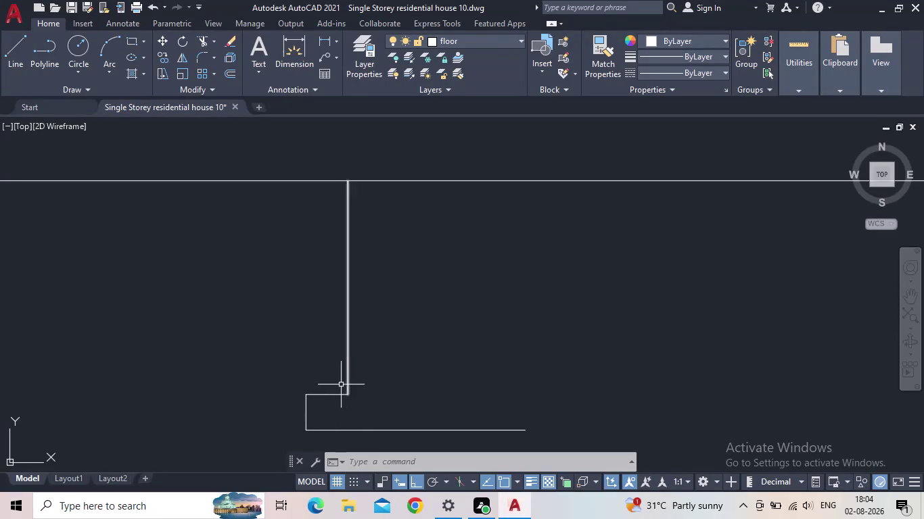
Begin a 0.9 offset of the wall line, then cancel it.
scroll(up, 3)
scroll(down, 3)
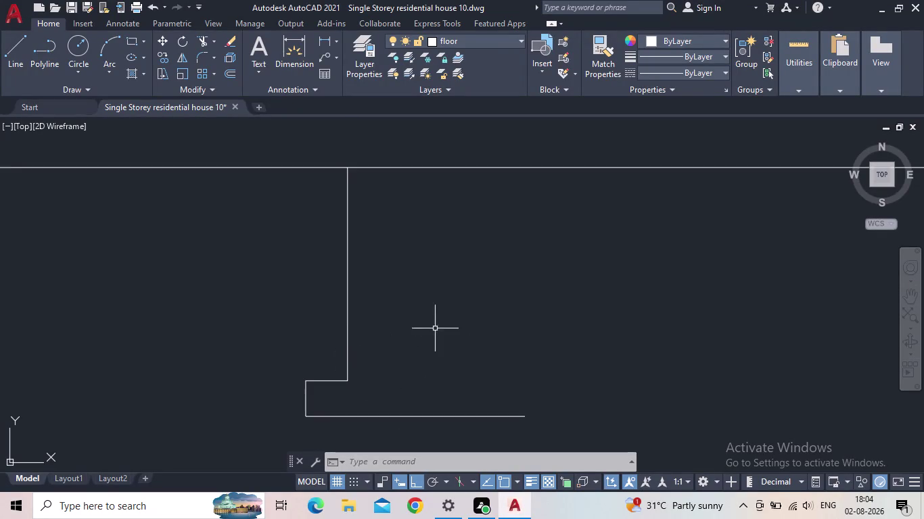
middle_drag(435, 329, 391, 359)
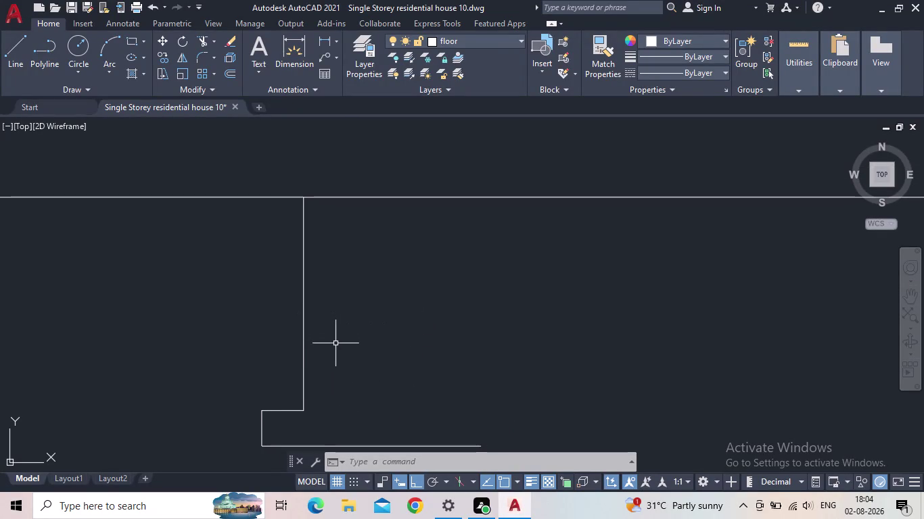
key(o)
key(Return)
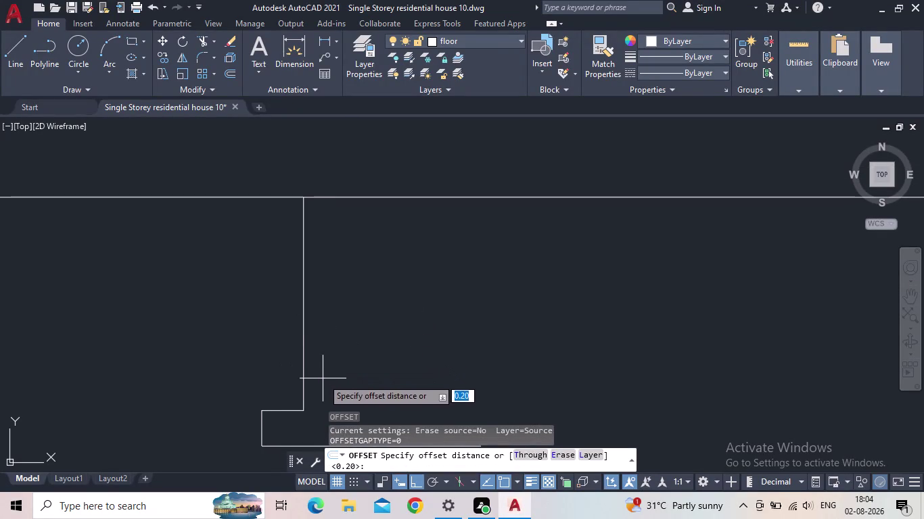
text(0.9)
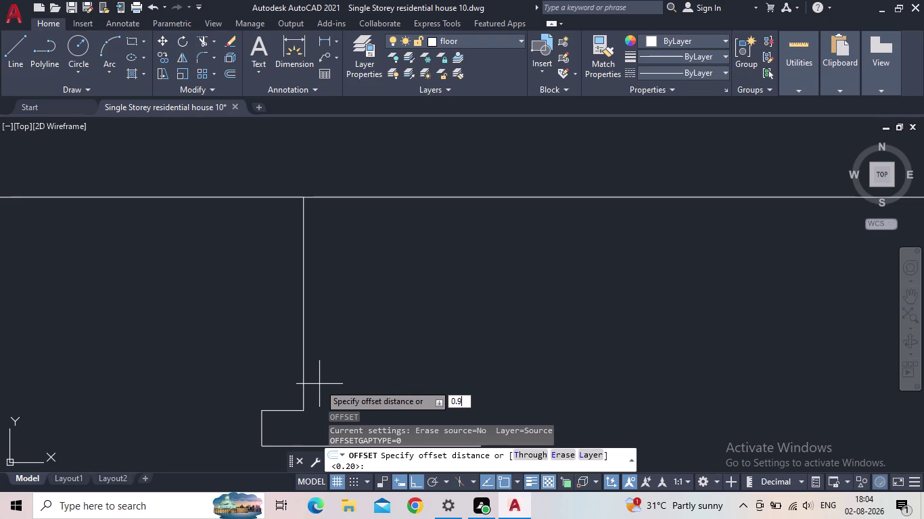
key(Return)
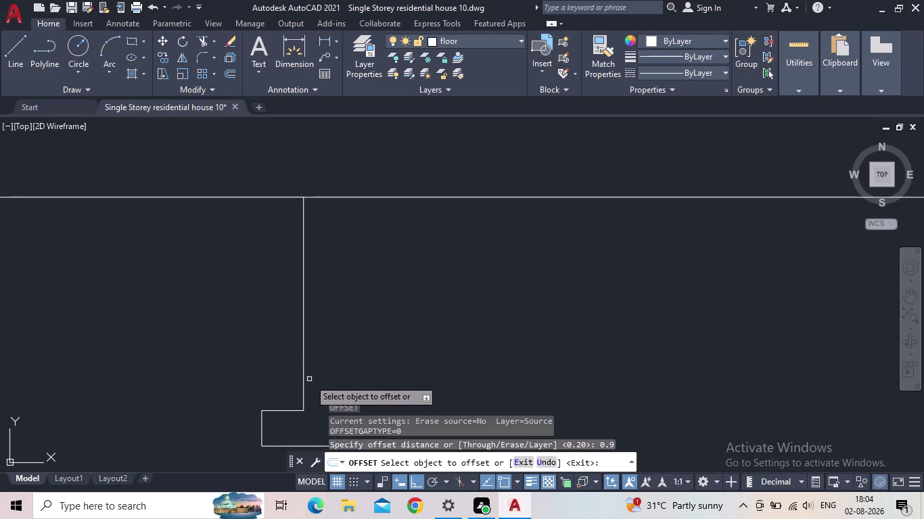
drag(304, 379, 311, 379)
scroll(down, 3)
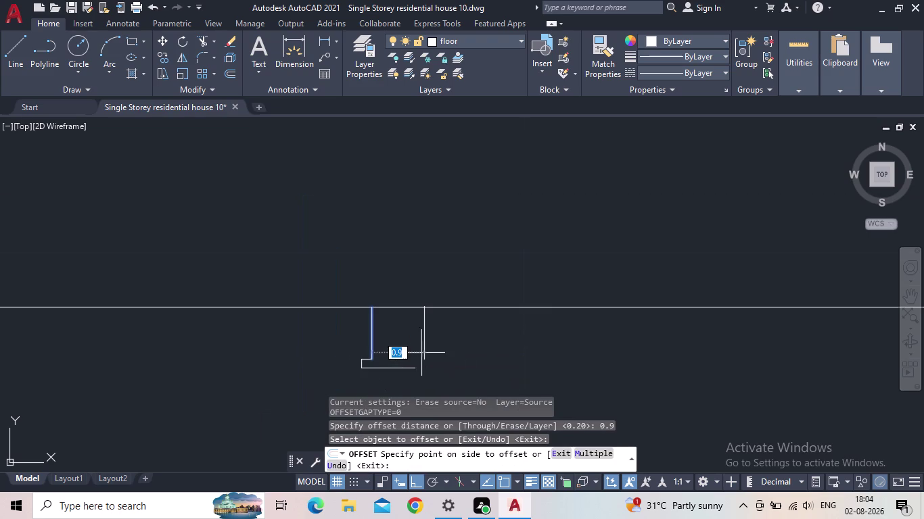
scroll(up, 3)
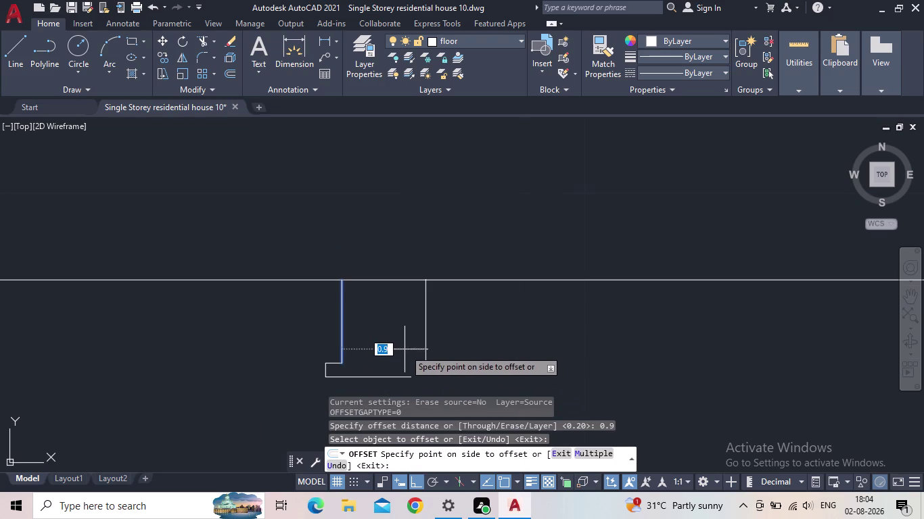
key(Escape)
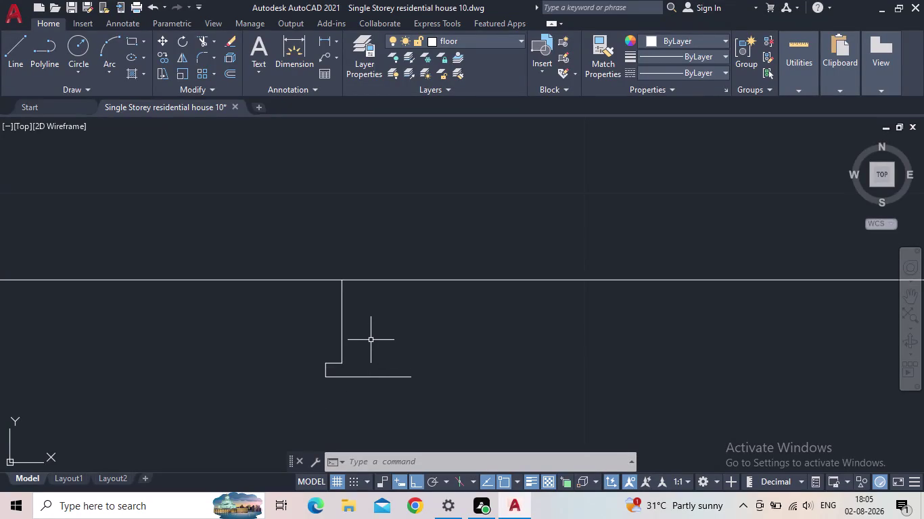
Offset the wall line 0.15 to the right to give the wall thickness.
key(o)
key(Return)
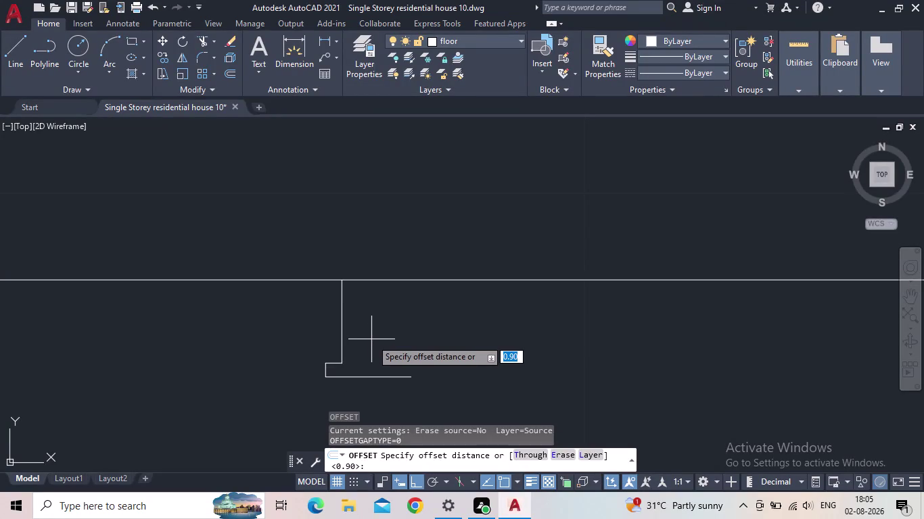
text(0.15)
key(Return)
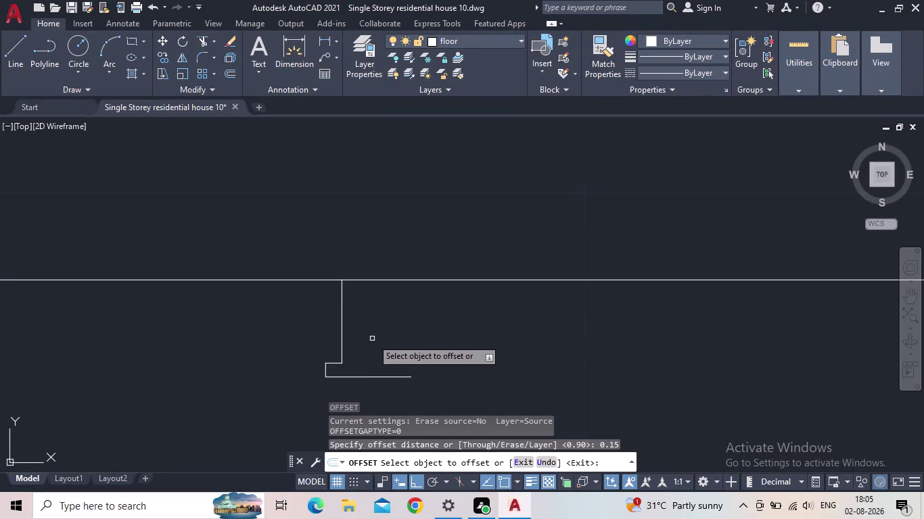
click(343, 335)
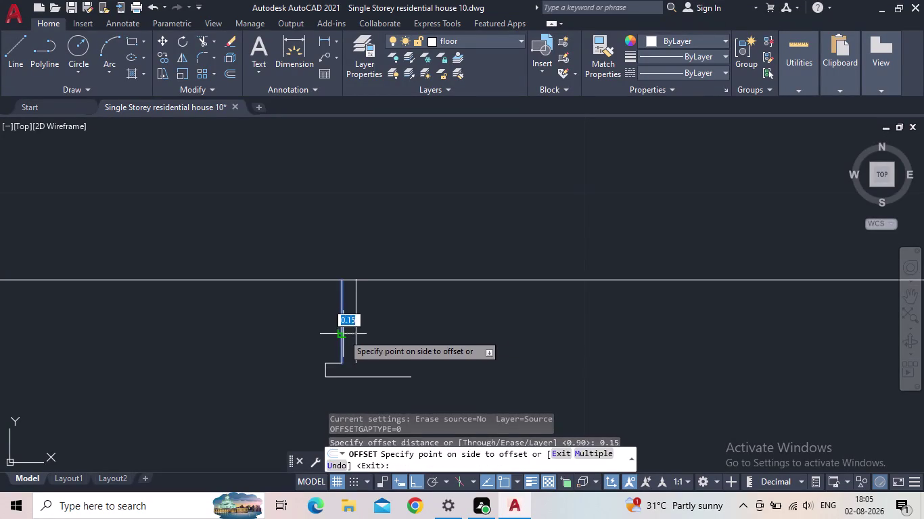
click(382, 327)
key(Escape)
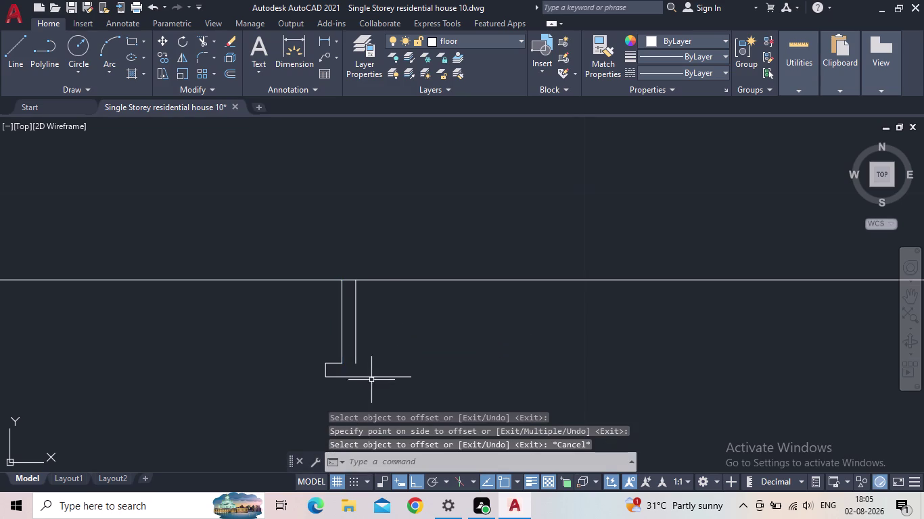
Draw the footing's top edge and right edge down to the base line.
scroll(up, 3)
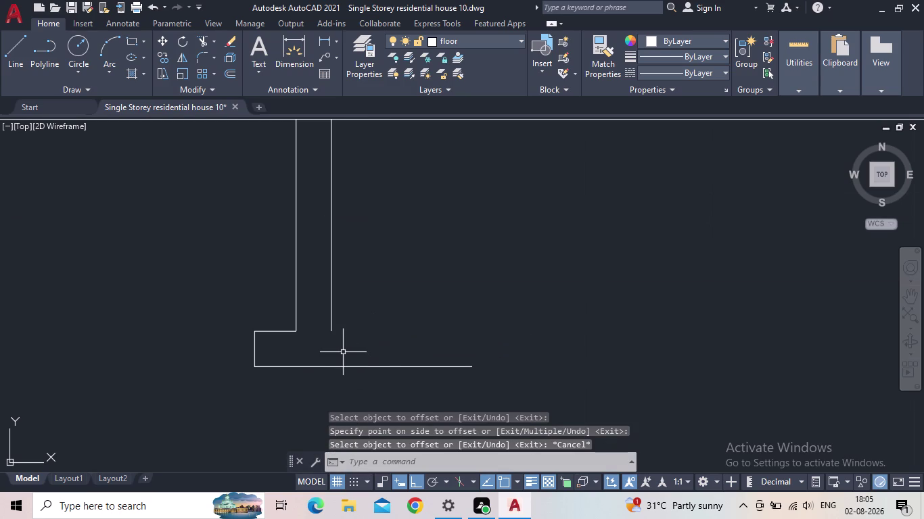
text(L)
key(space)
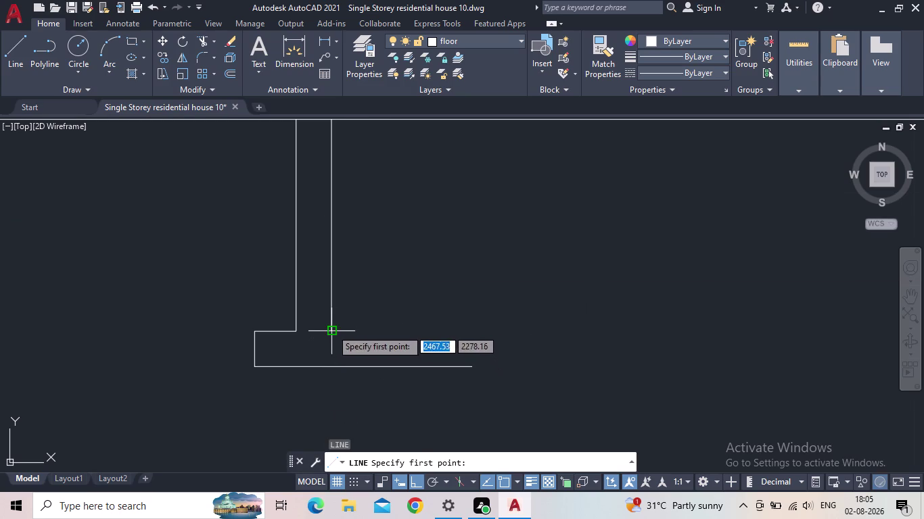
click(332, 329)
click(382, 320)
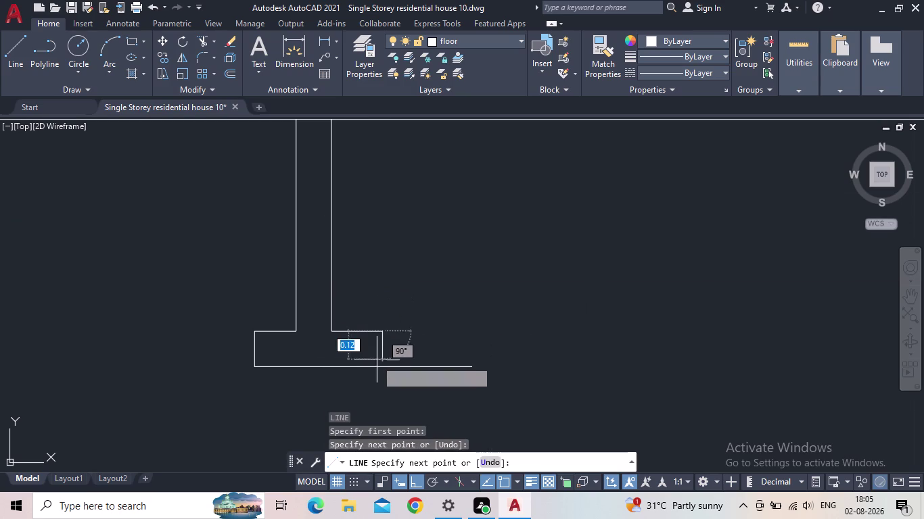
click(383, 364)
key(Escape)
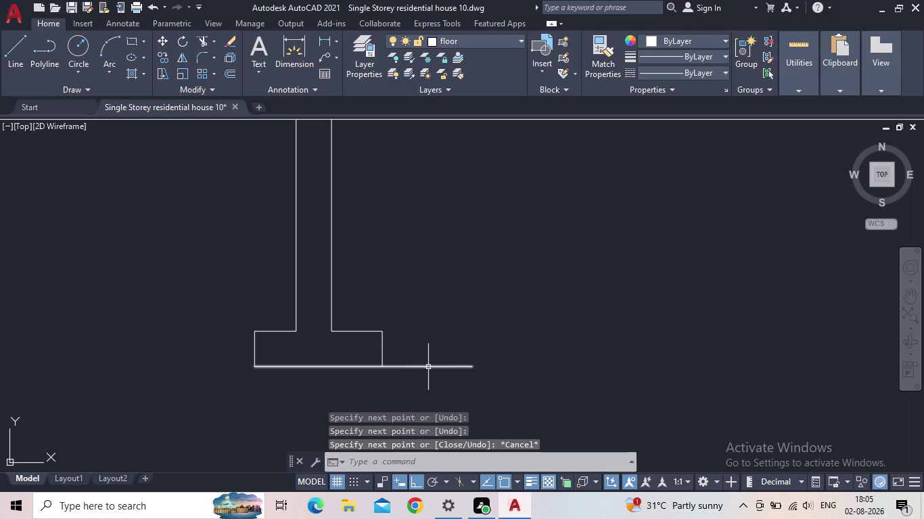
Trim away the base line extending beyond the footing.
key(t)
key(r)
key(space)
drag(425, 375, 418, 356)
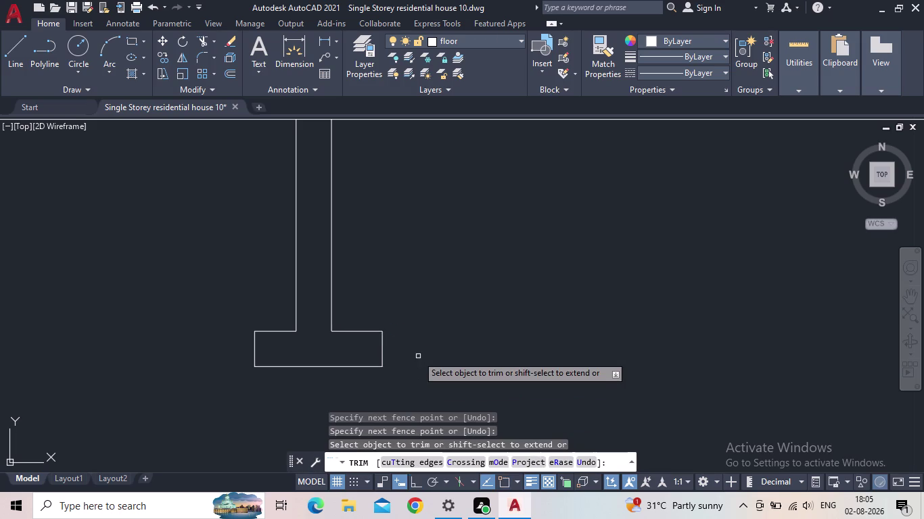
scroll(down, 3)
scroll(down, 3)
middle_drag(429, 359, 469, 362)
scroll(up, 3)
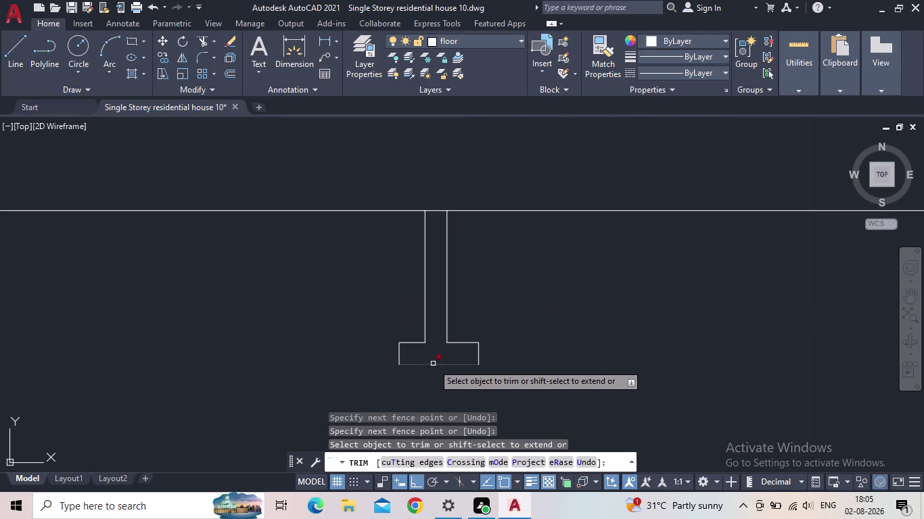
key(Escape)
middle_drag(421, 358, 382, 374)
scroll(up, 3)
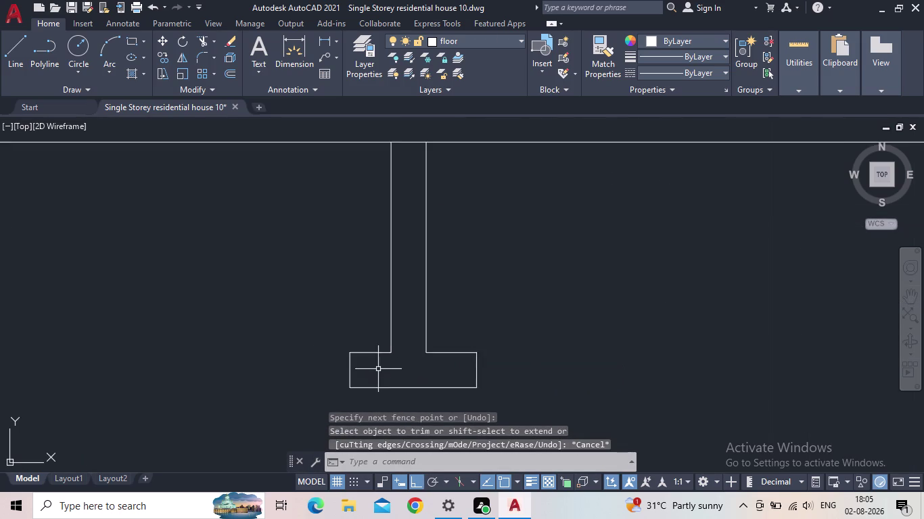
scroll(up, 3)
scroll(down, 3)
middle_drag(403, 351, 389, 383)
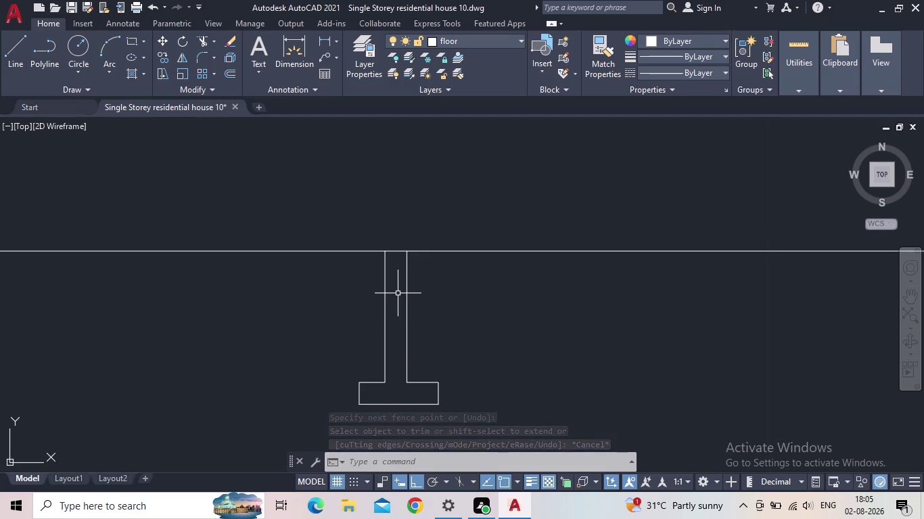
middle_drag(397, 293, 393, 321)
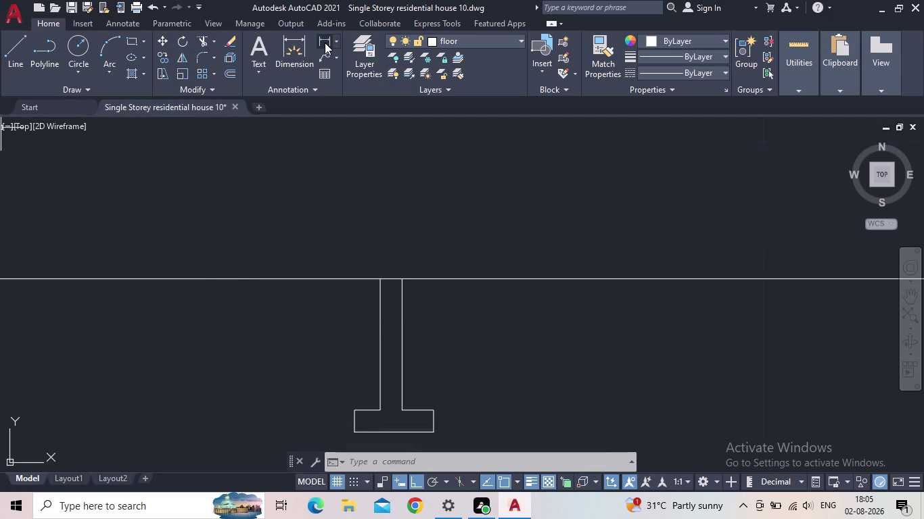
click(324, 43)
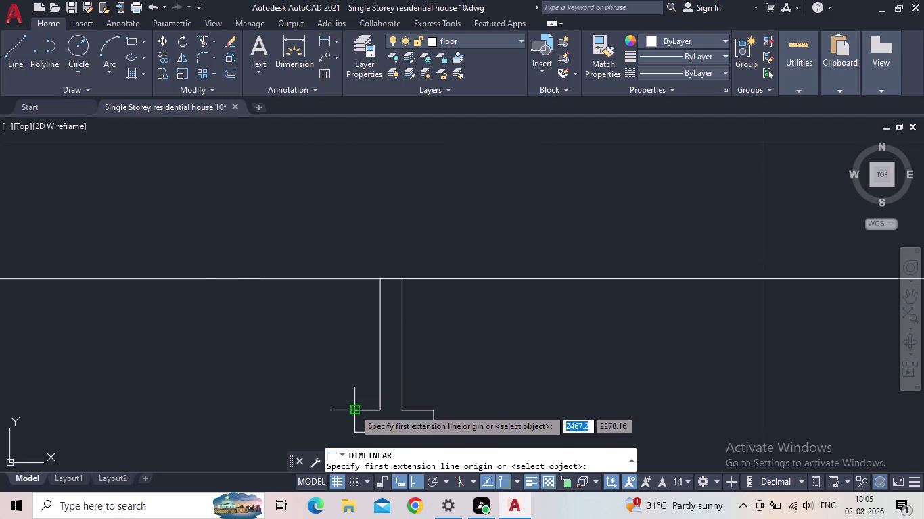
click(355, 432)
click(357, 281)
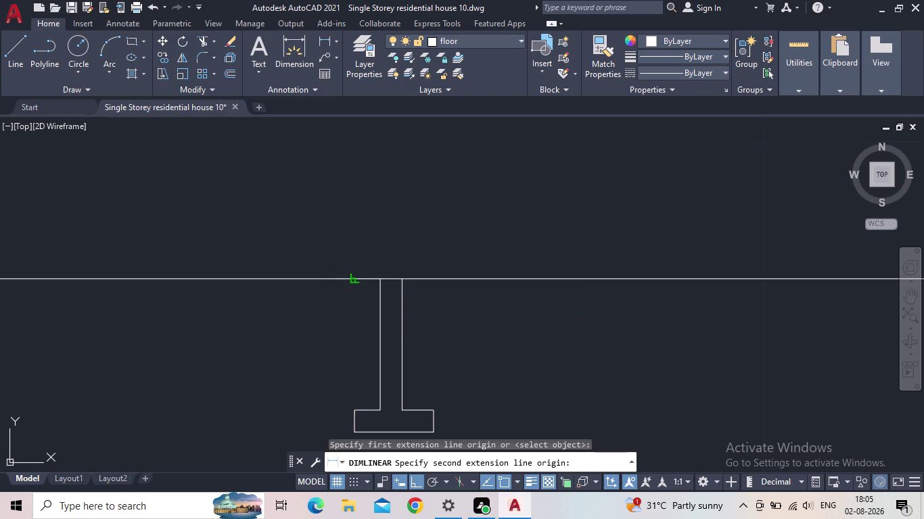
scroll(down, 3)
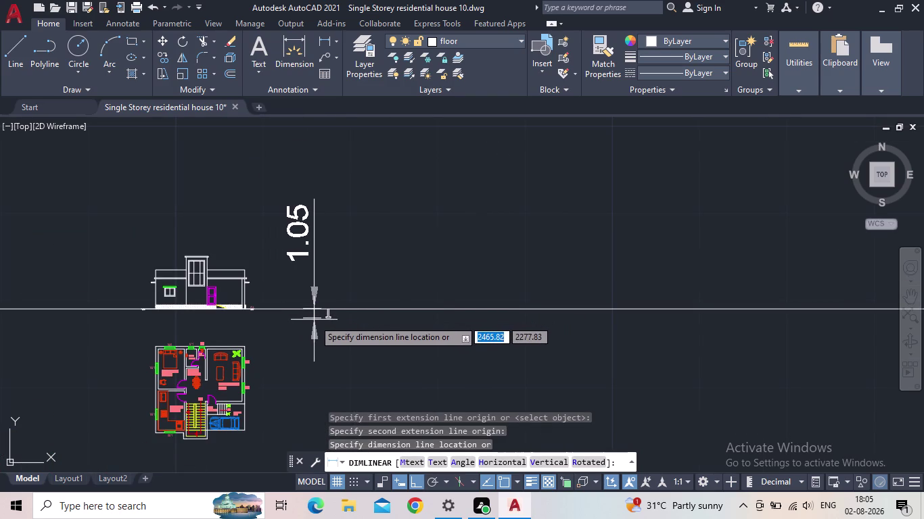
click(305, 321)
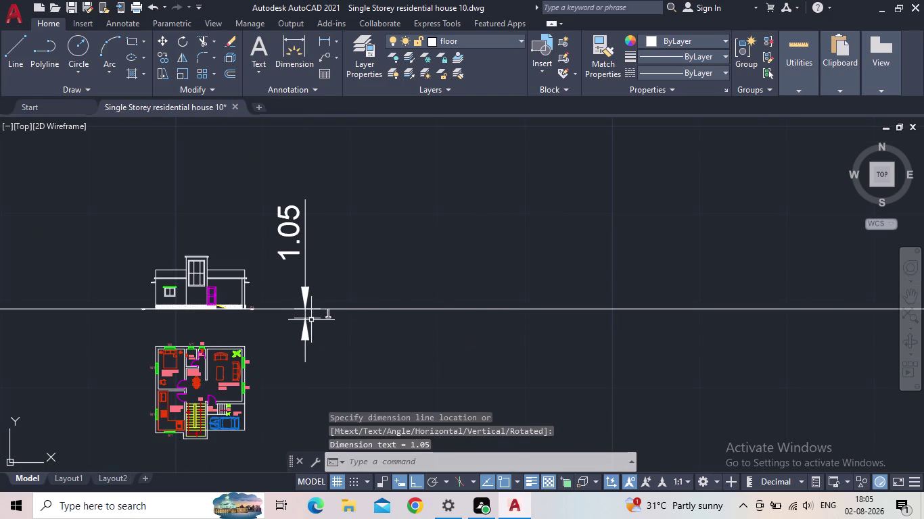
key(Escape)
scroll(up, 3)
scroll(up, 3)
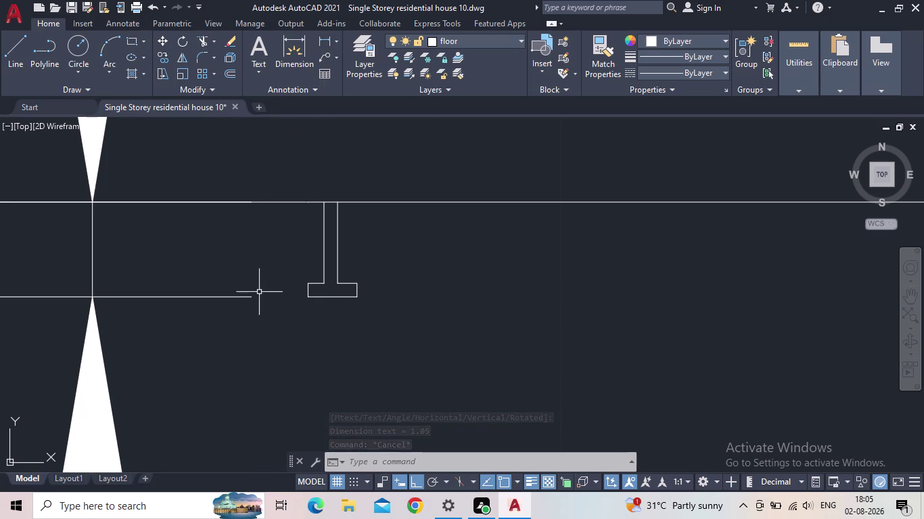
click(344, 226)
click(308, 218)
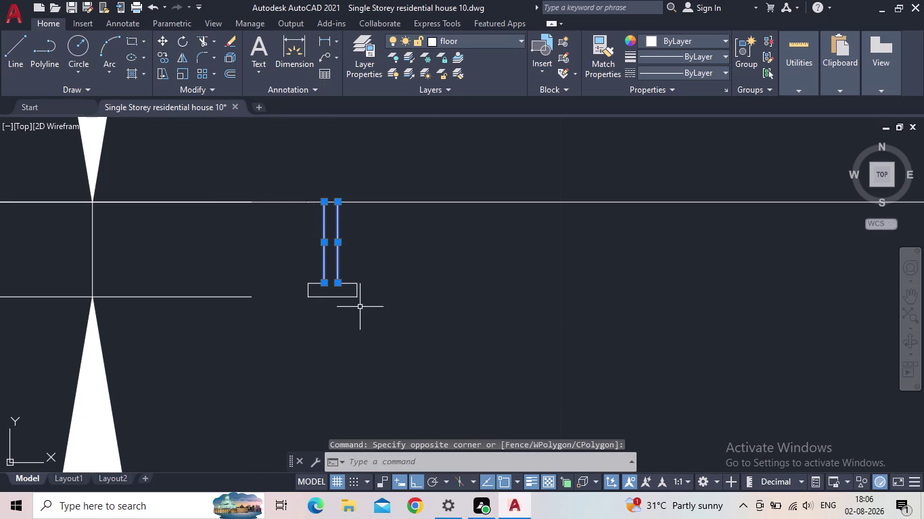
key(Escape)
click(350, 242)
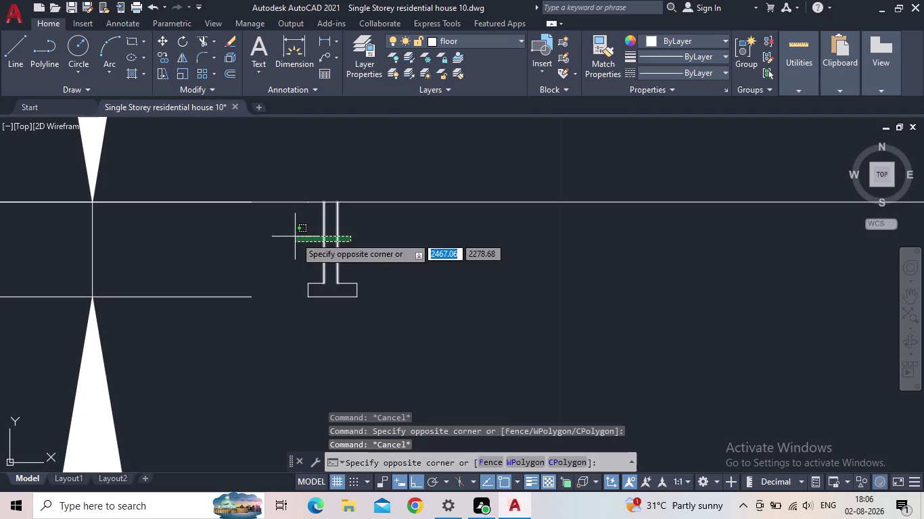
click(295, 236)
key(Delete)
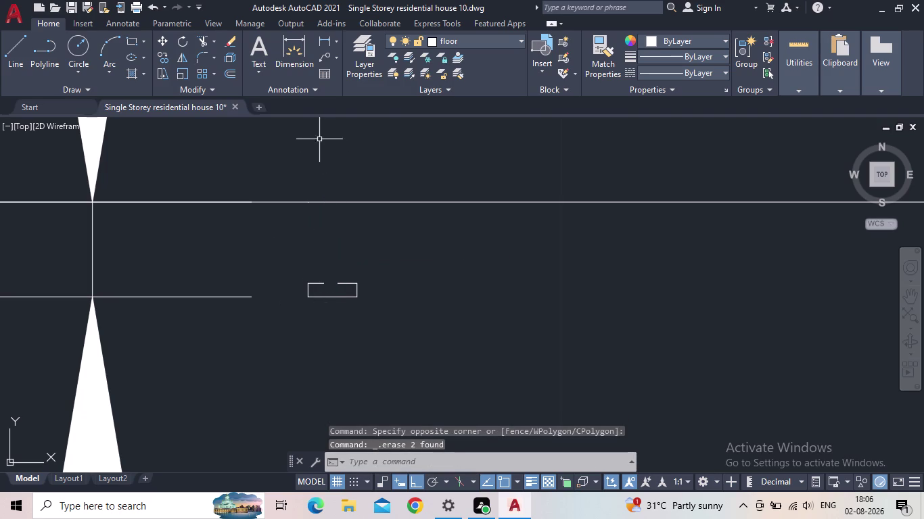
click(320, 42)
click(310, 300)
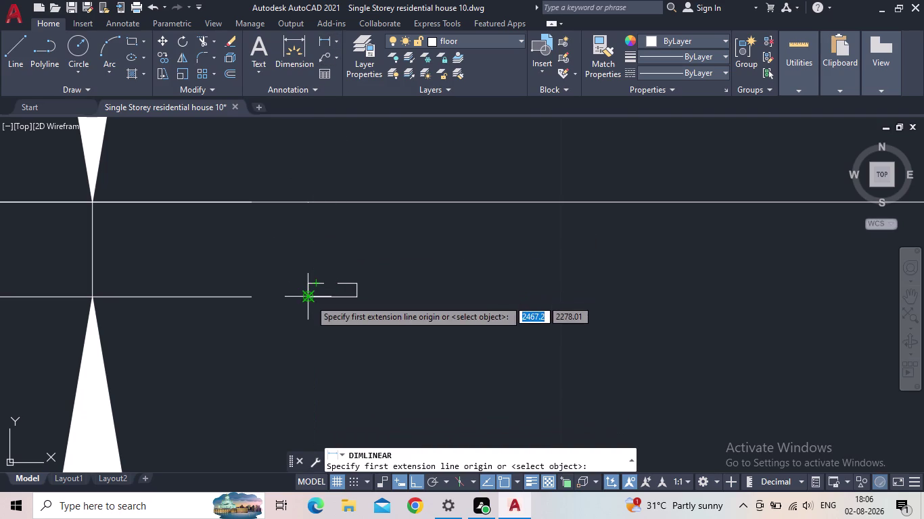
click(309, 283)
scroll(down, 3)
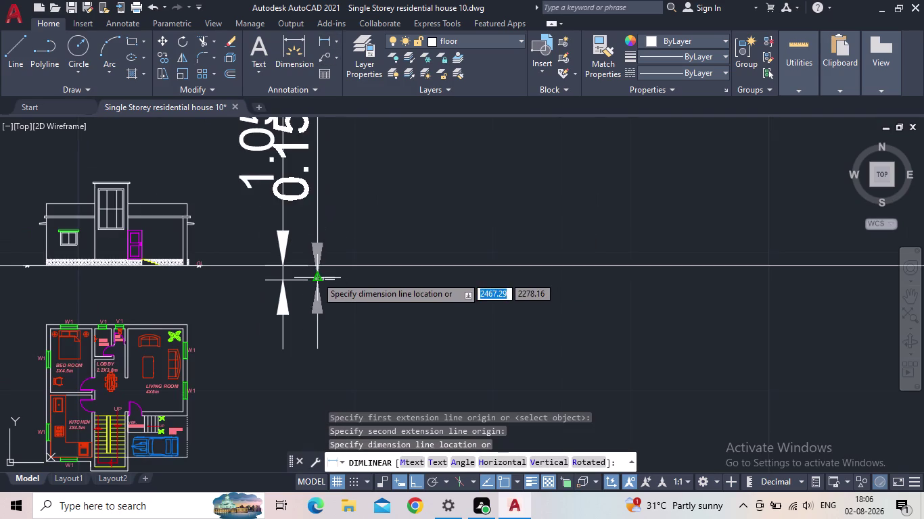
key(Escape)
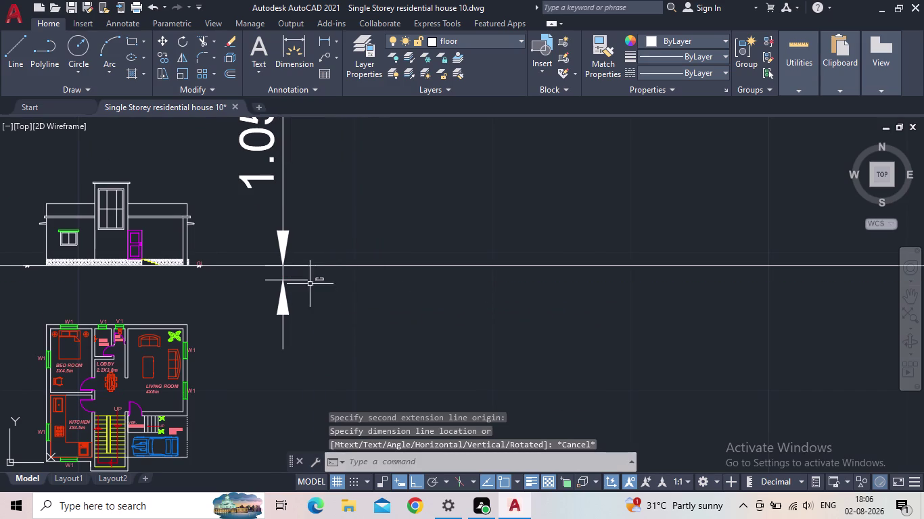
click(293, 217)
click(269, 208)
key(Delete)
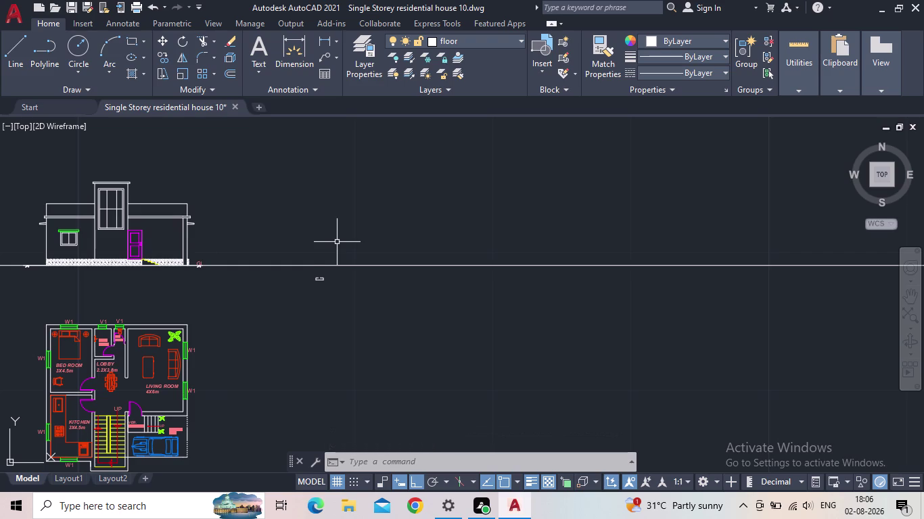
Pick a ribbon tool and cancel the accidental ellipse on the footing.
scroll(up, 3)
scroll(up, 3)
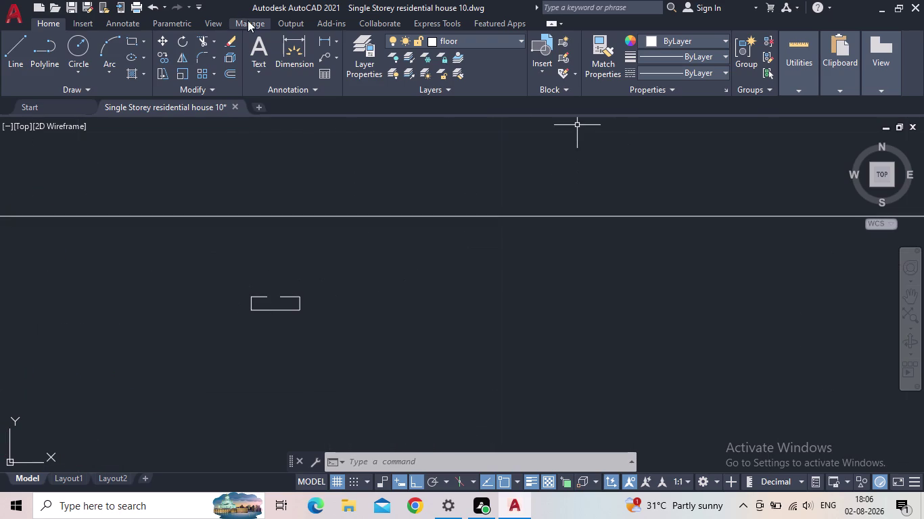
drag(249, 46, 201, 50)
click(134, 50)
click(19, 54)
scroll(up, 3)
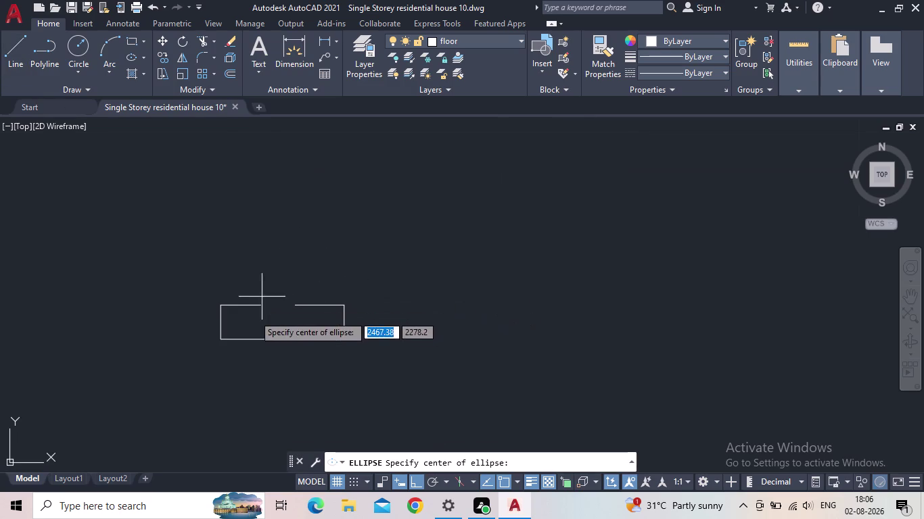
click(262, 306)
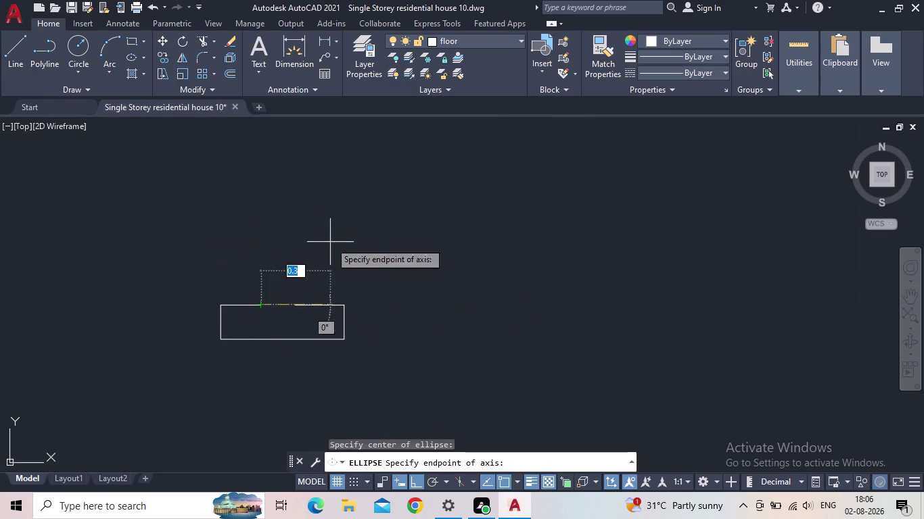
key(Escape)
Draw two 0.75-high wall lines up from the footing opening's ends.
key(l)
key(space)
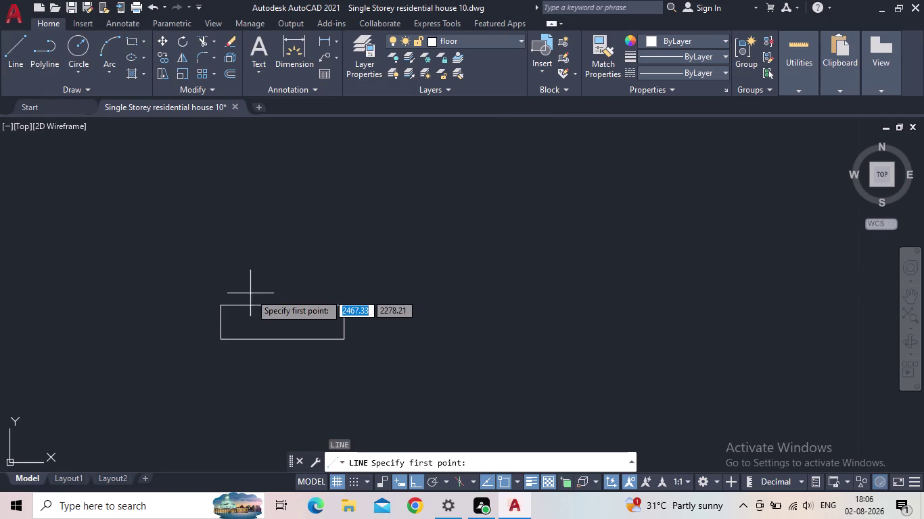
click(262, 304)
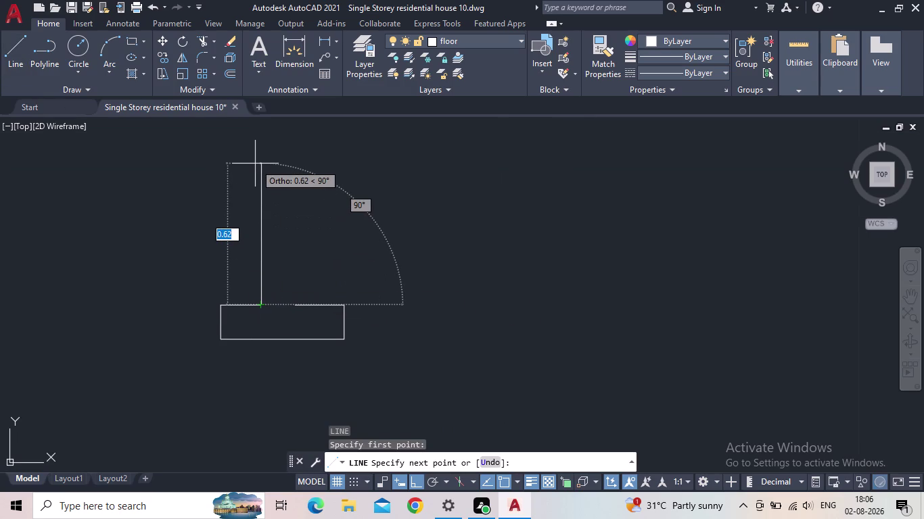
text(0.75)
key(Return)
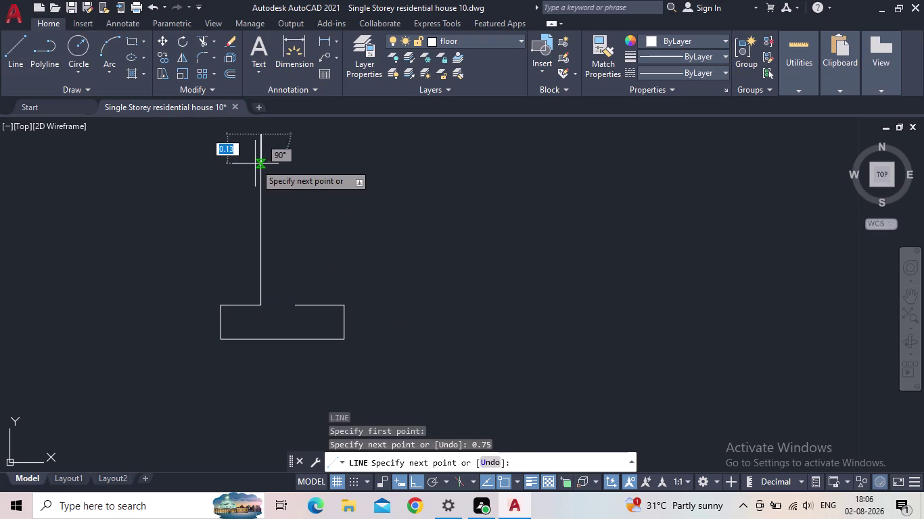
key(Escape)
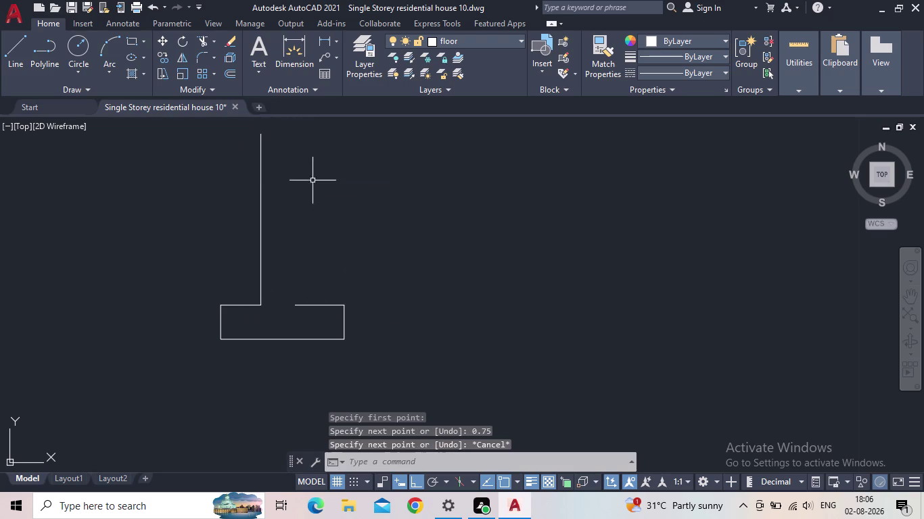
key(space)
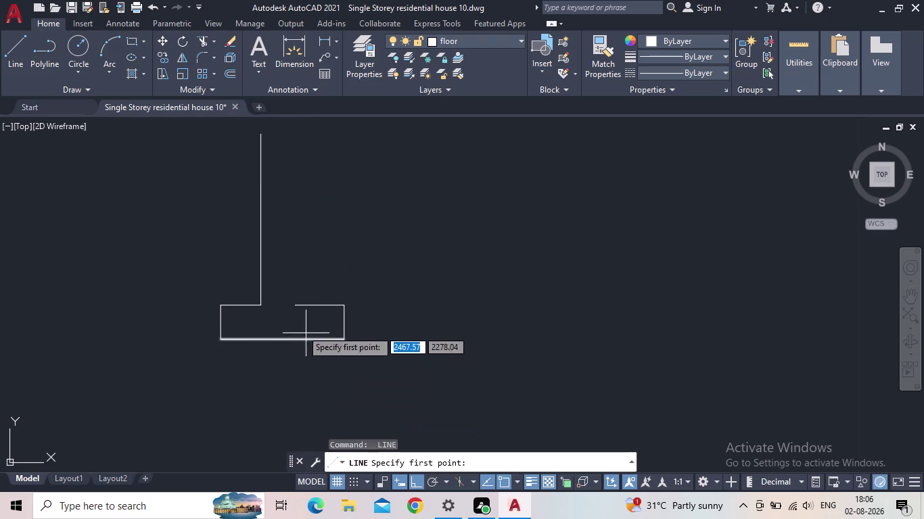
click(295, 305)
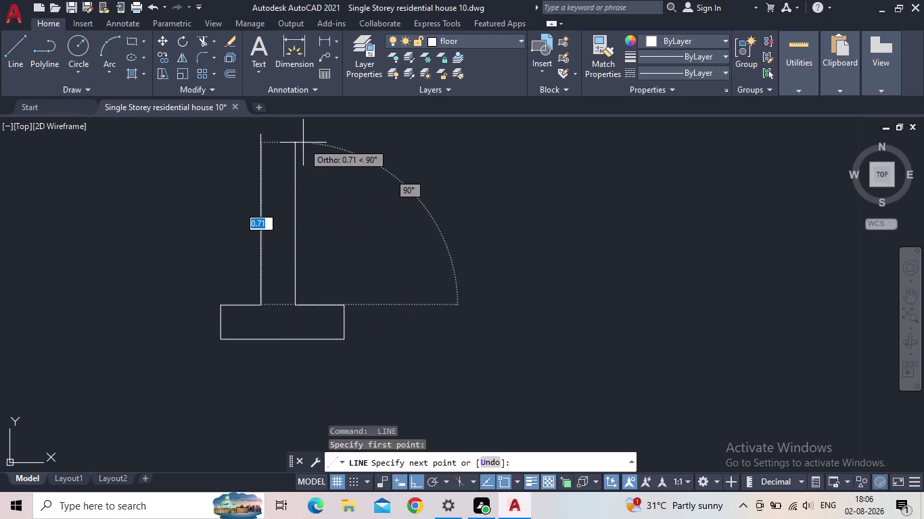
text(0.75)
key(Return)
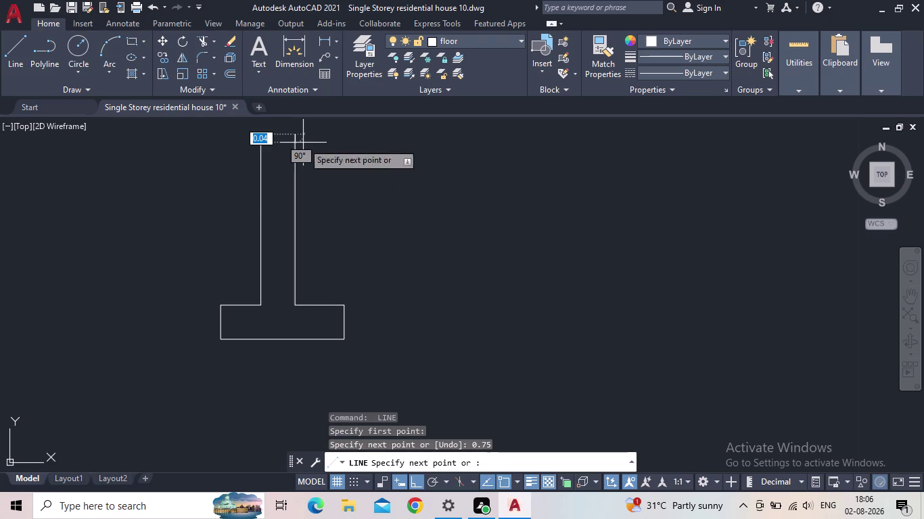
key(Escape)
Window-select the footing and wall section, abandoning a stray extra line.
scroll(down, 3)
middle_drag(301, 187, 305, 214)
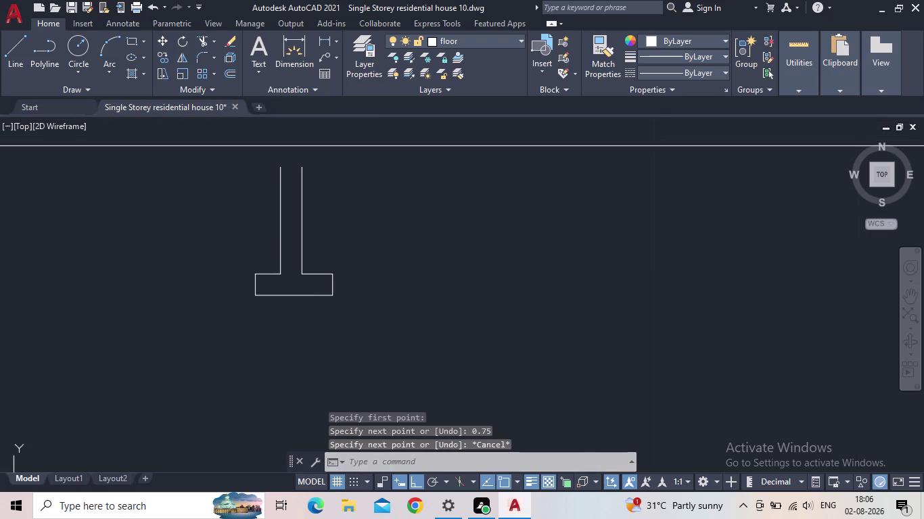
drag(350, 329, 344, 321)
click(197, 194)
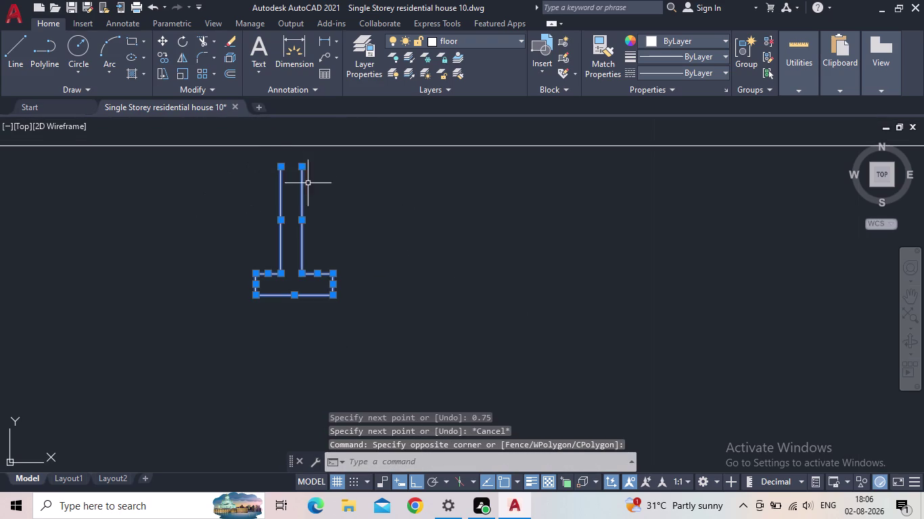
key(Escape)
key(l)
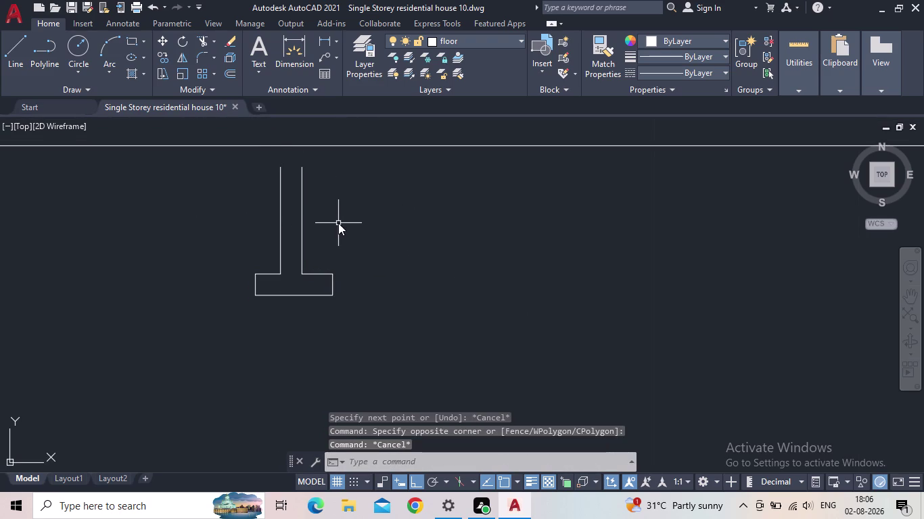
key(space)
click(298, 169)
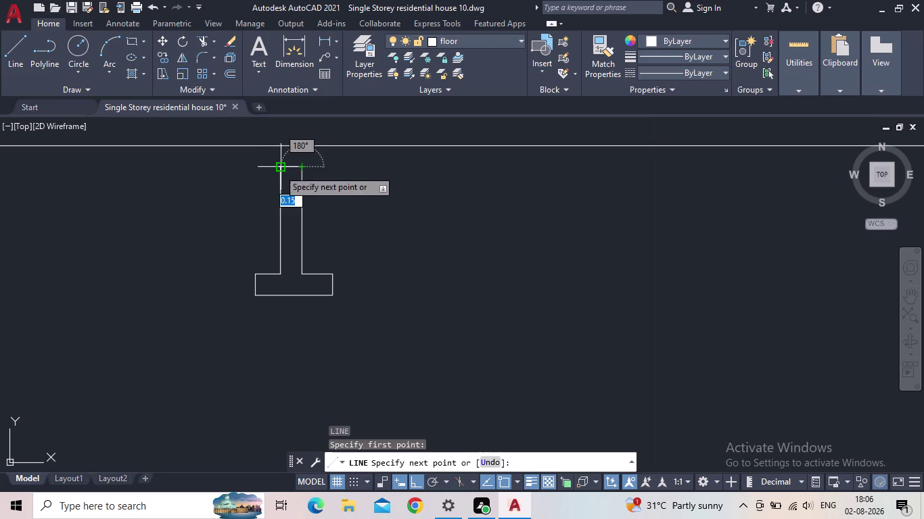
click(278, 170)
key(Escape)
drag(372, 310, 364, 295)
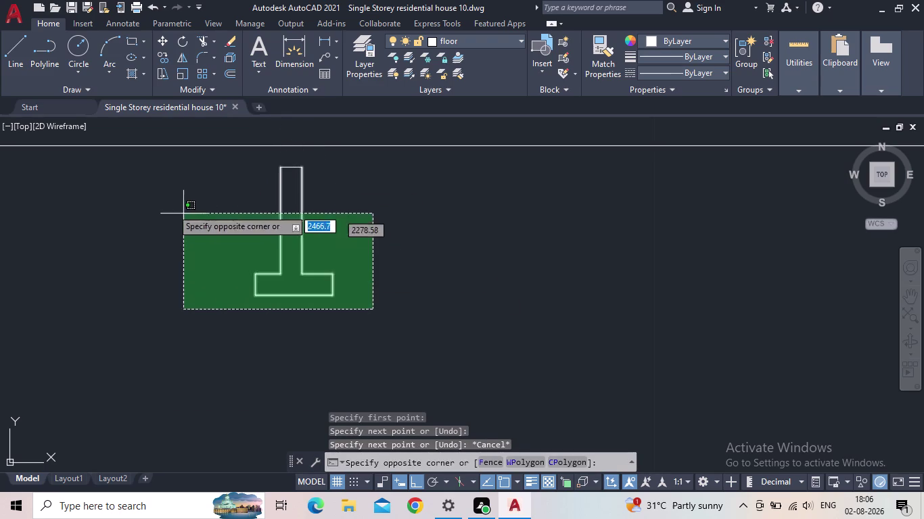
click(151, 200)
Move the section up so the wall's top corner meets the construction line.
scroll(up, 3)
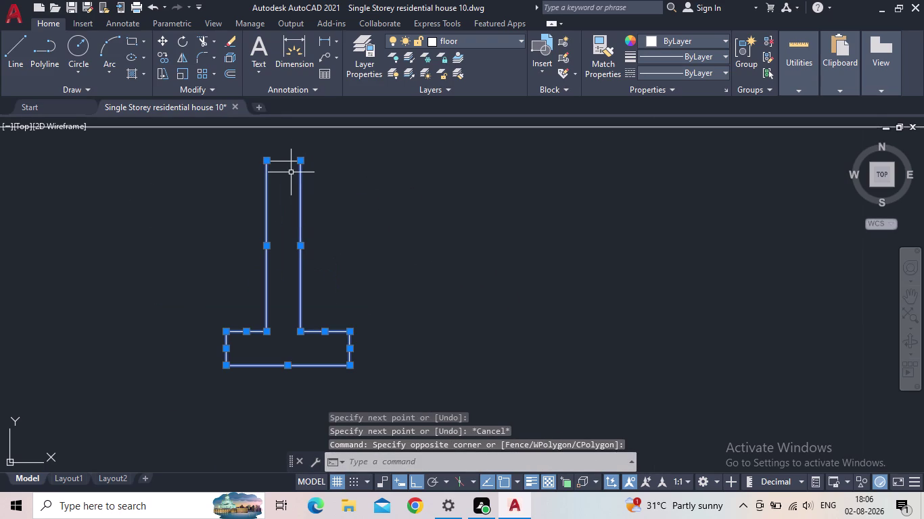
click(291, 172)
click(283, 154)
key(m)
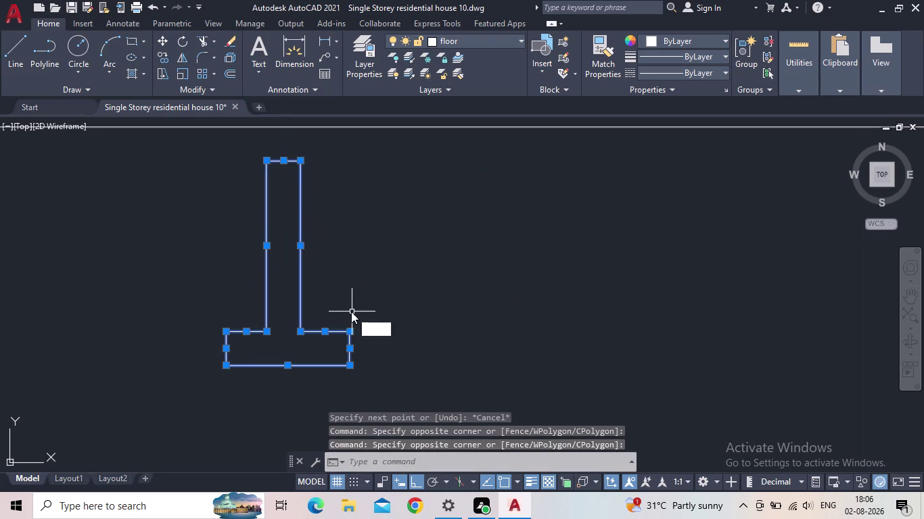
key(space)
click(263, 164)
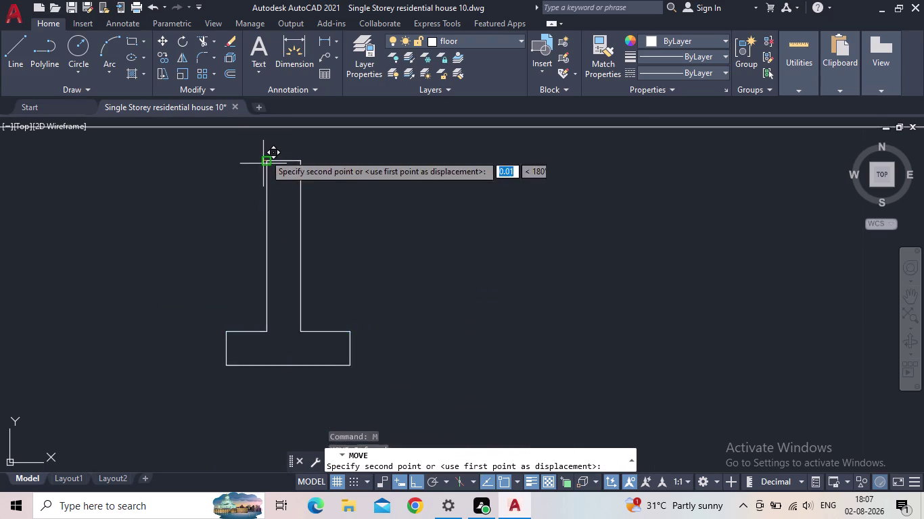
click(263, 128)
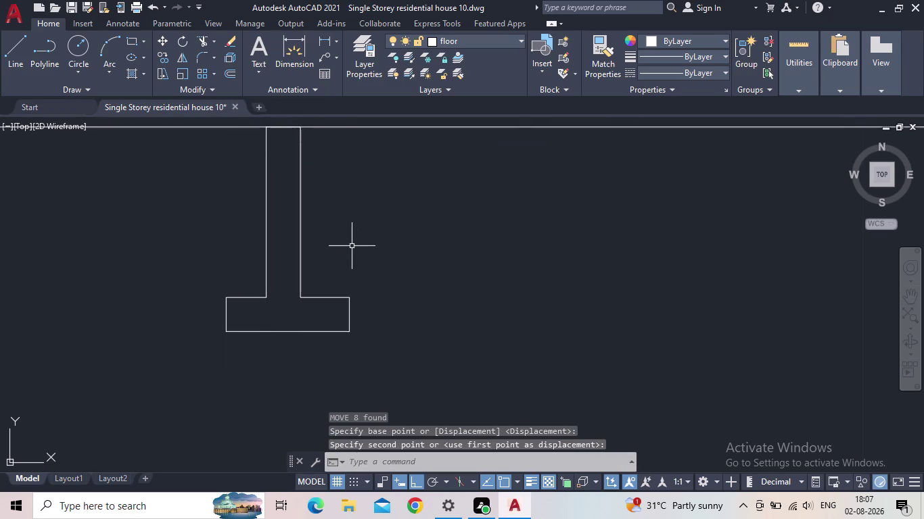
key(Escape)
scroll(down, 3)
scroll(up, 3)
middle_drag(351, 247, 396, 321)
scroll(down, 3)
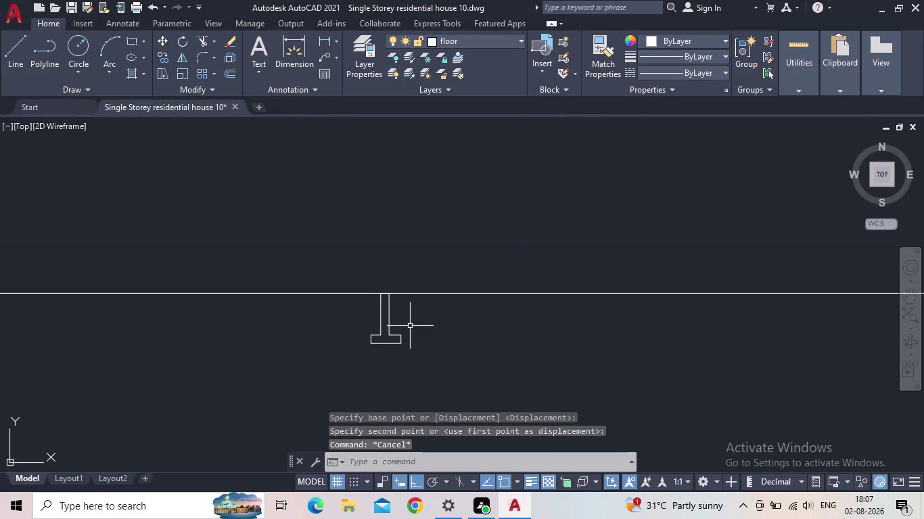
scroll(up, 3)
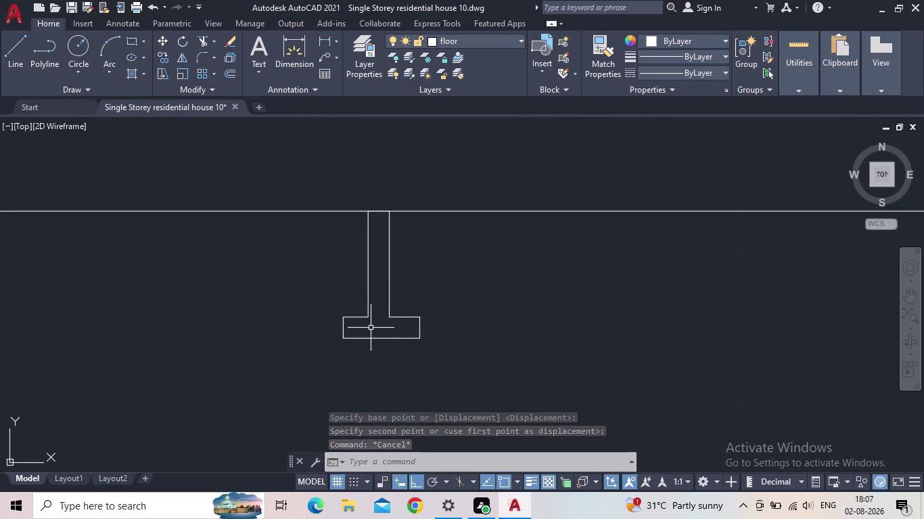
Start the EXTEND command with EX.
key(e)
key(x)
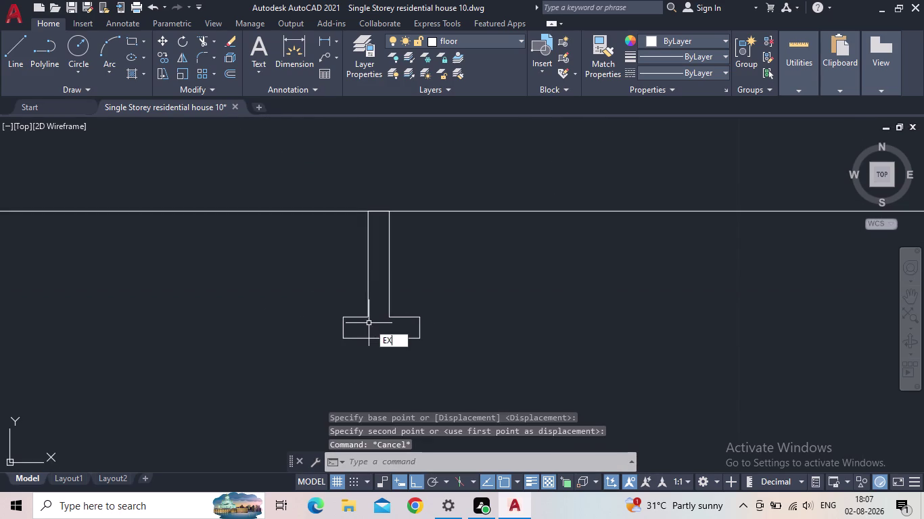
key(space)
click(357, 319)
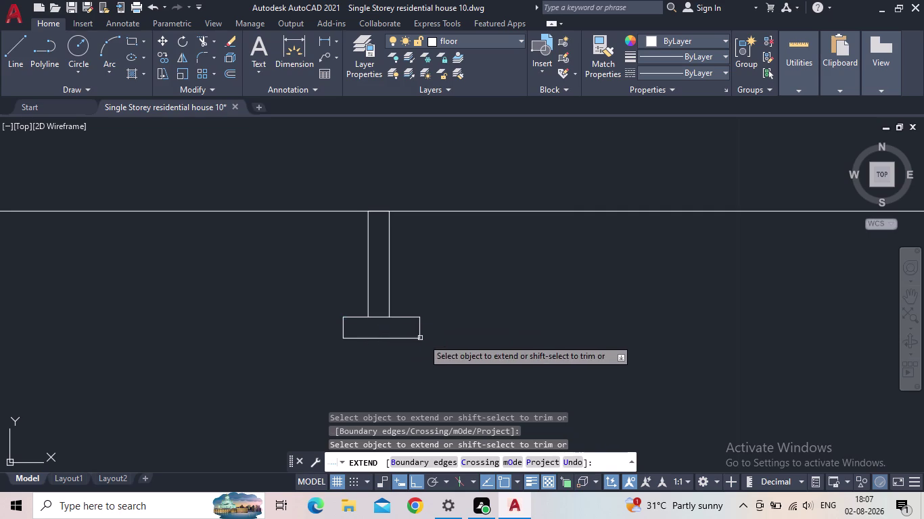
Cancel EXTEND, zoom to the wall top, and start a linear dimension.
key(Escape)
scroll(down, 3)
middle_drag(451, 336, 509, 356)
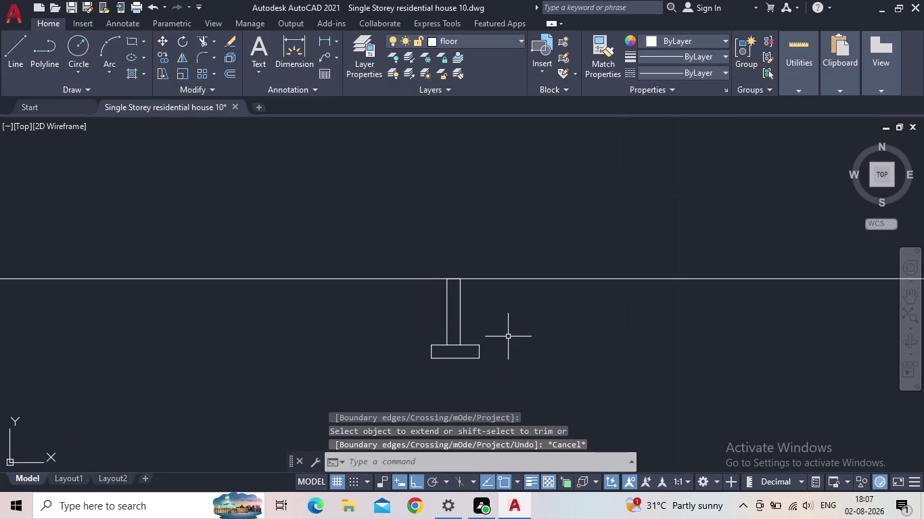
middle_click(496, 341)
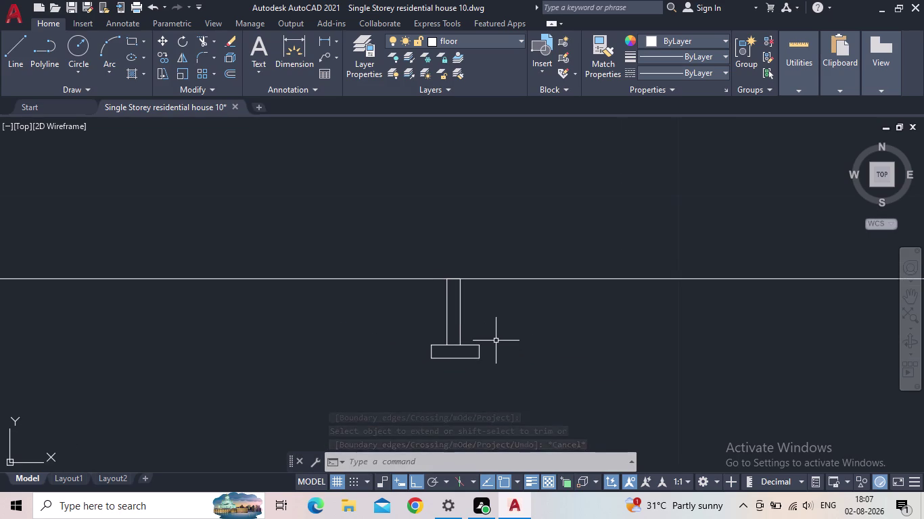
scroll(up, 3)
middle_drag(497, 351, 524, 325)
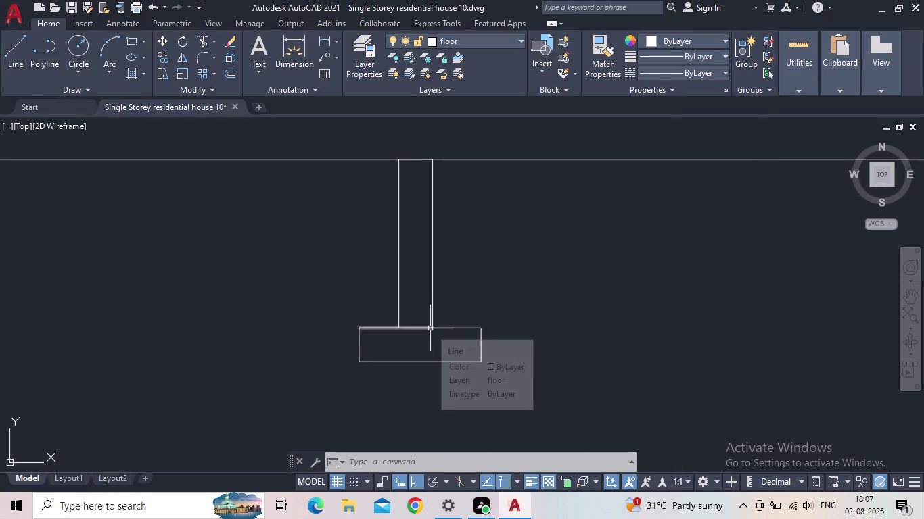
scroll(down, 3)
middle_drag(453, 318, 450, 393)
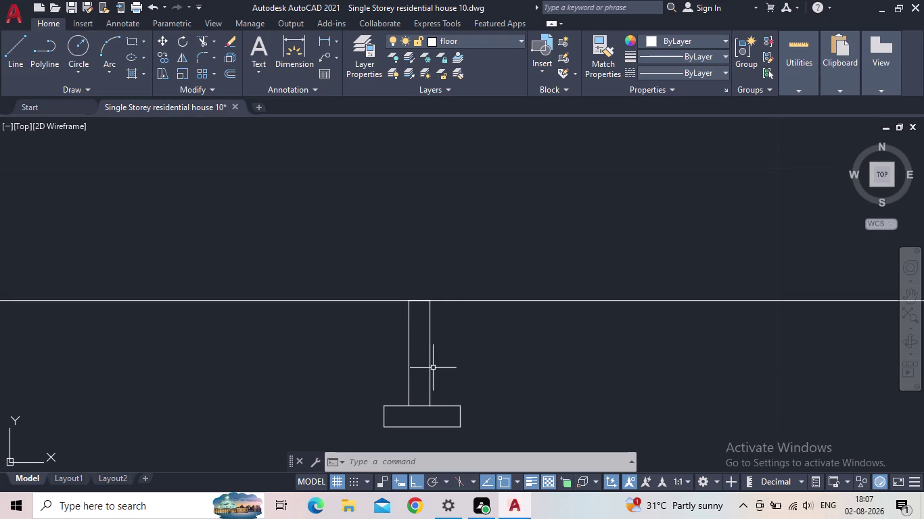
scroll(up, 3)
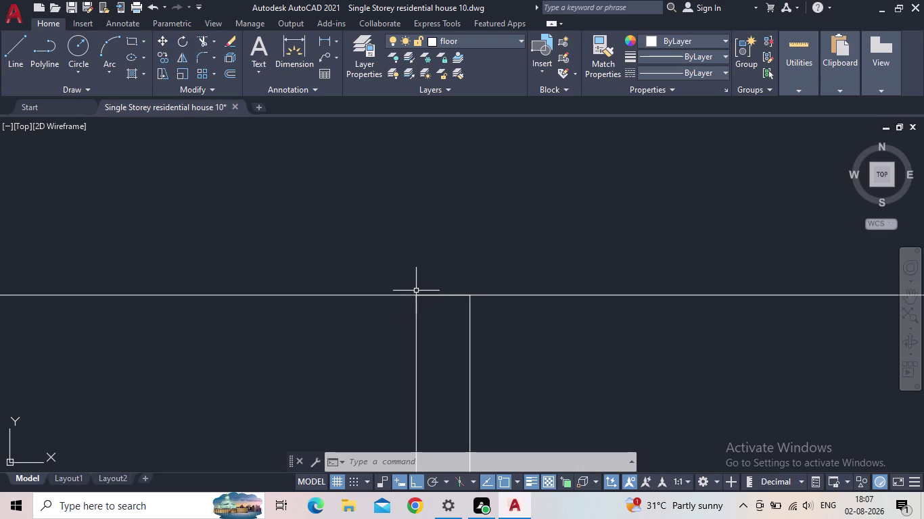
click(325, 43)
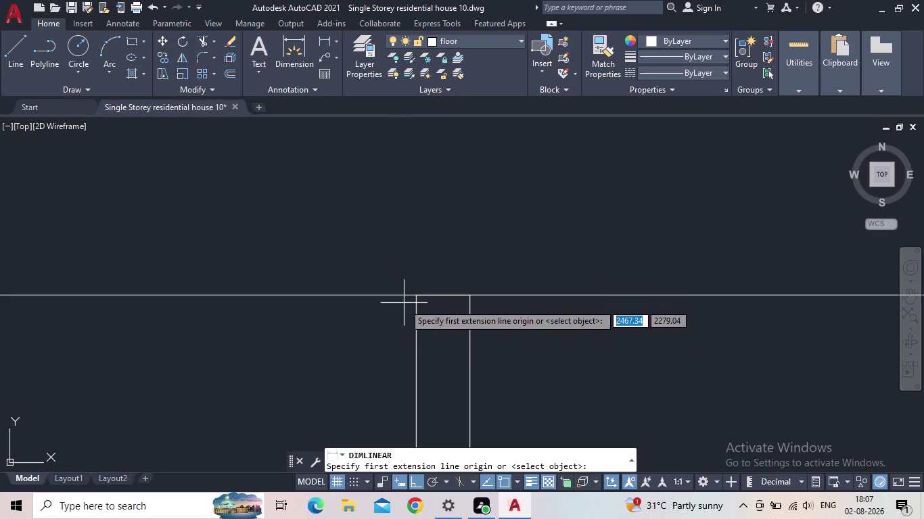
click(417, 299)
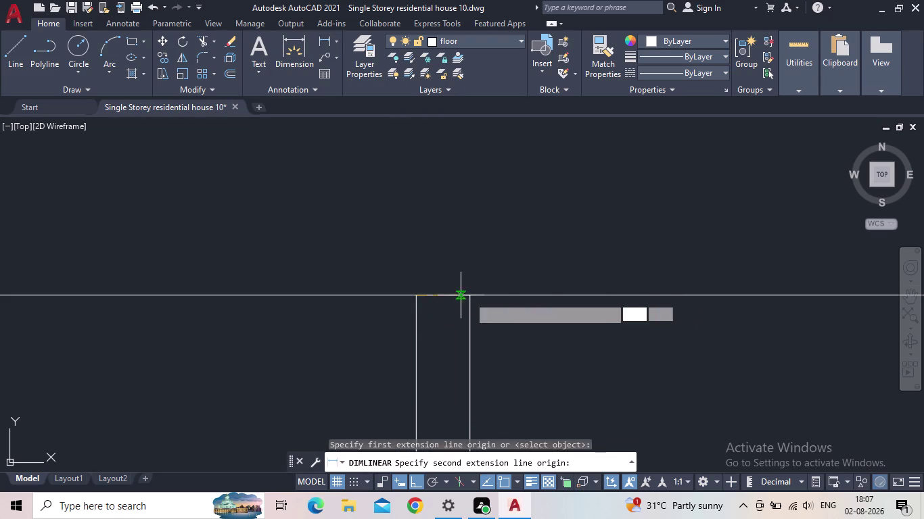
click(472, 297)
scroll(down, 3)
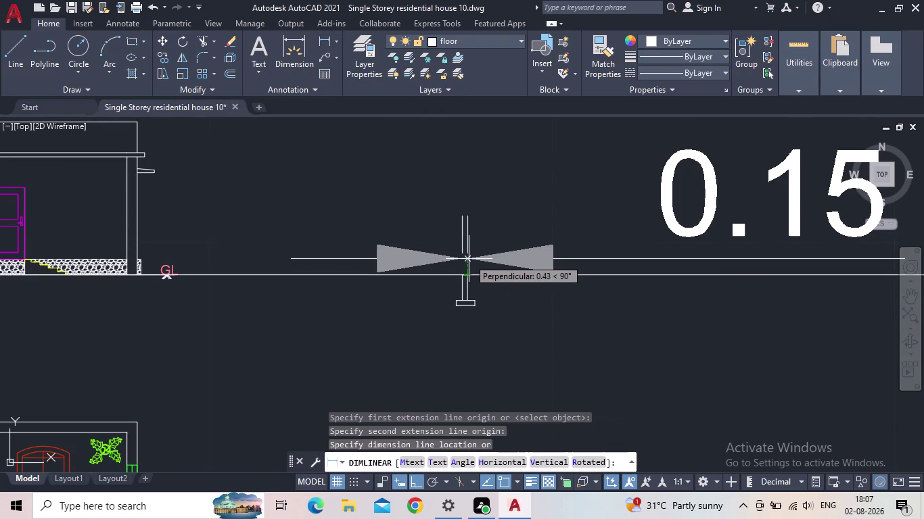
key(Escape)
middle_drag(477, 257, 437, 269)
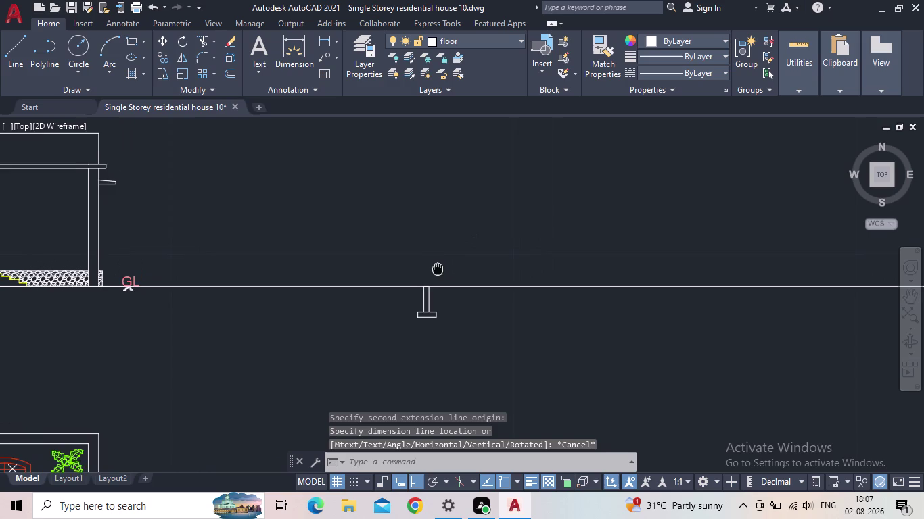
middle_drag(437, 270, 431, 284)
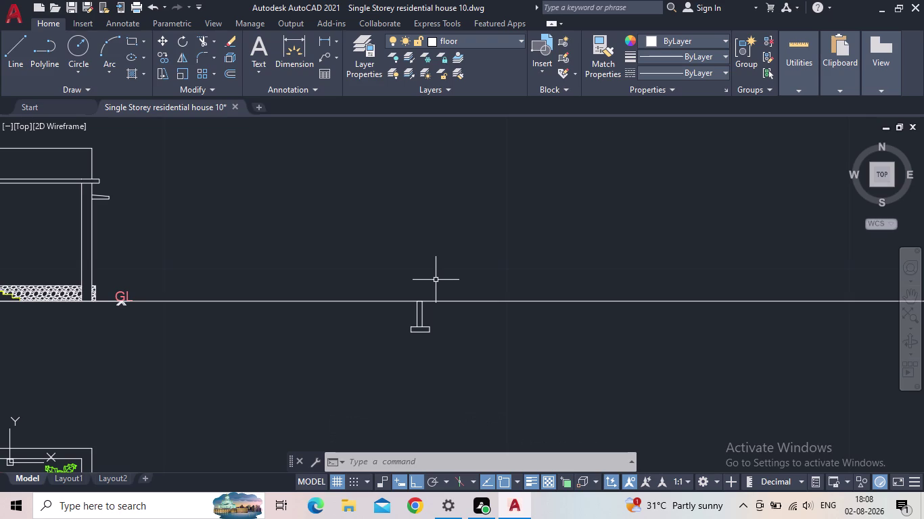
scroll(up, 3)
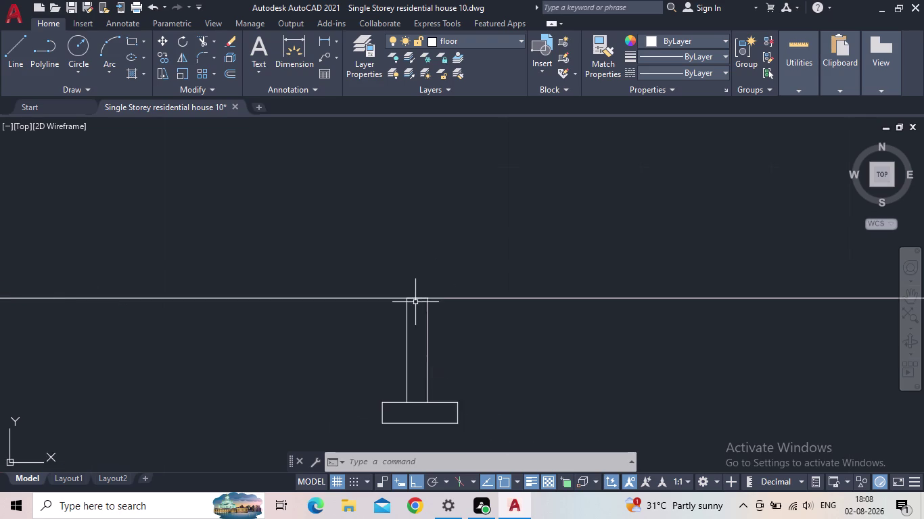
scroll(up, 3)
click(25, 47)
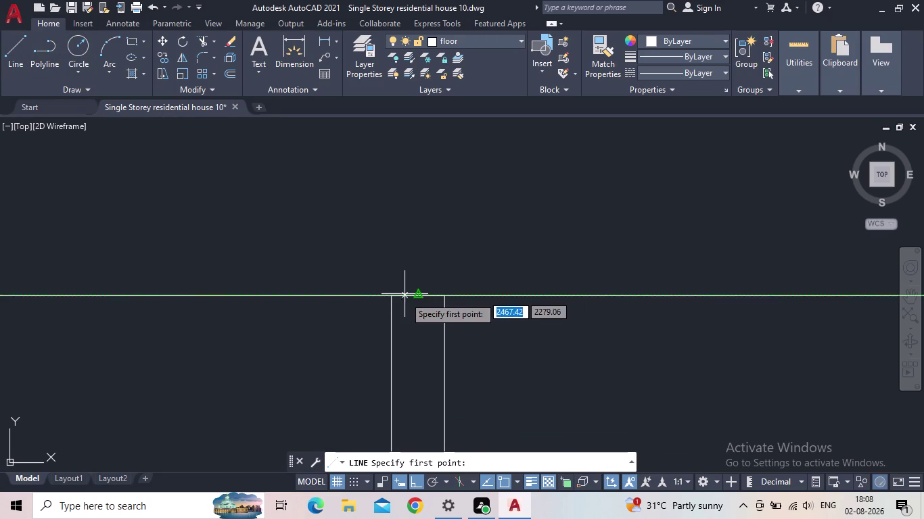
scroll(up, 3)
middle_drag(412, 311, 369, 306)
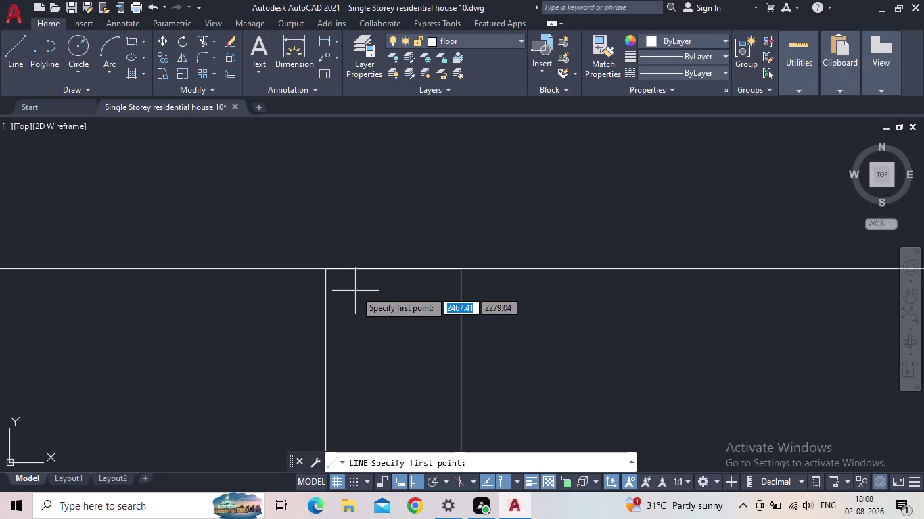
click(324, 271)
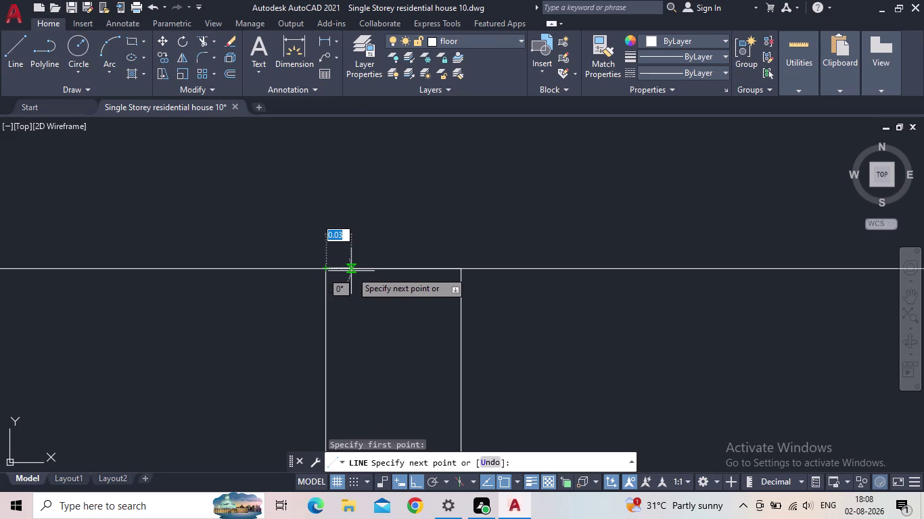
click(348, 270)
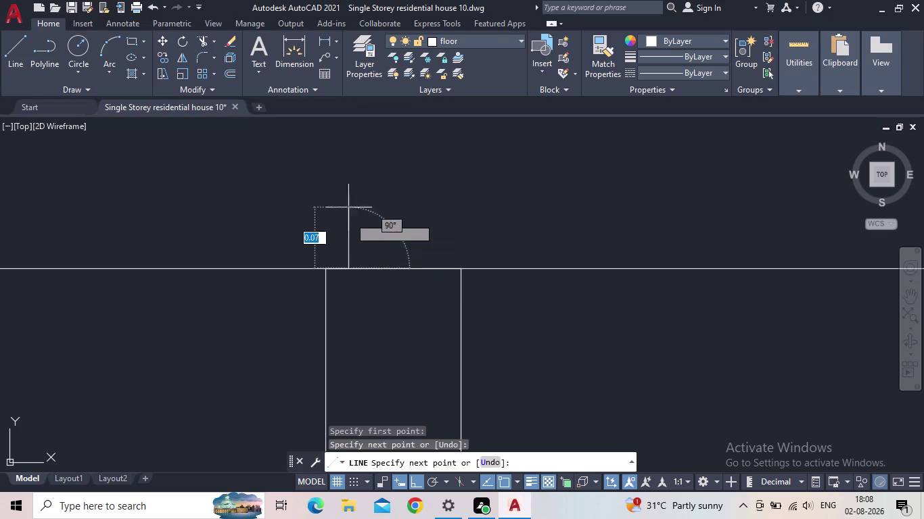
middle_drag(347, 202, 374, 287)
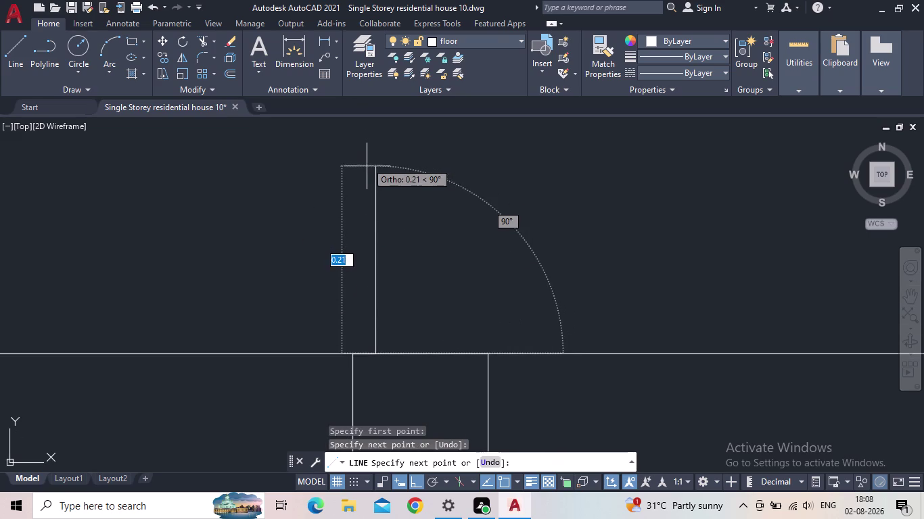
text(0.60)
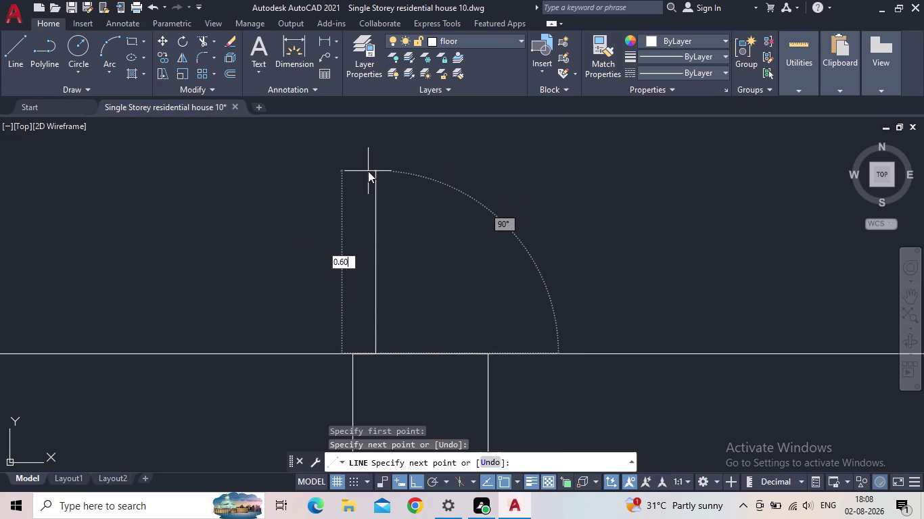
key(Return)
scroll(down, 3)
middle_drag(355, 206, 407, 260)
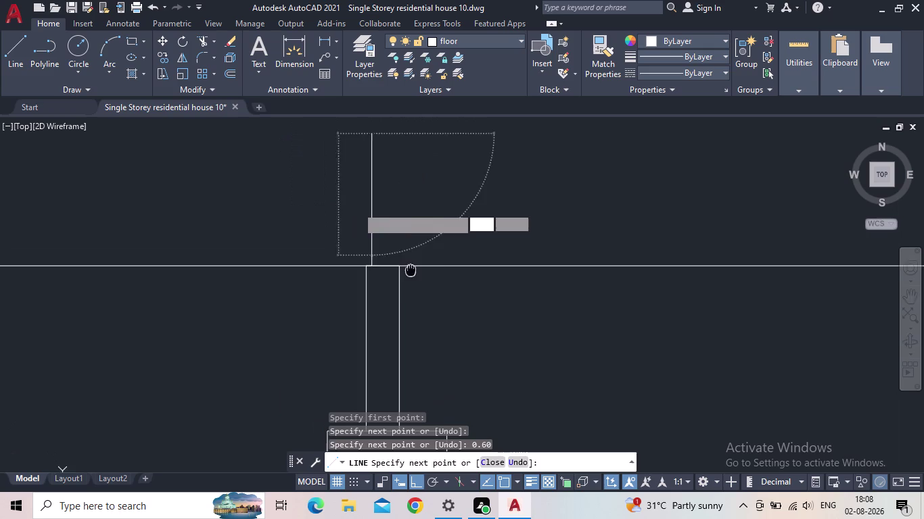
middle_drag(406, 261, 442, 333)
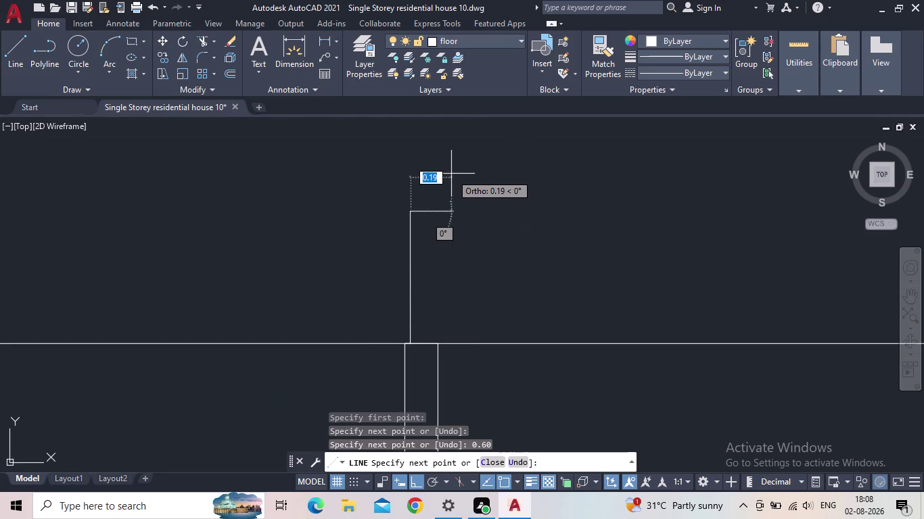
key(Escape)
drag(424, 218, 411, 219)
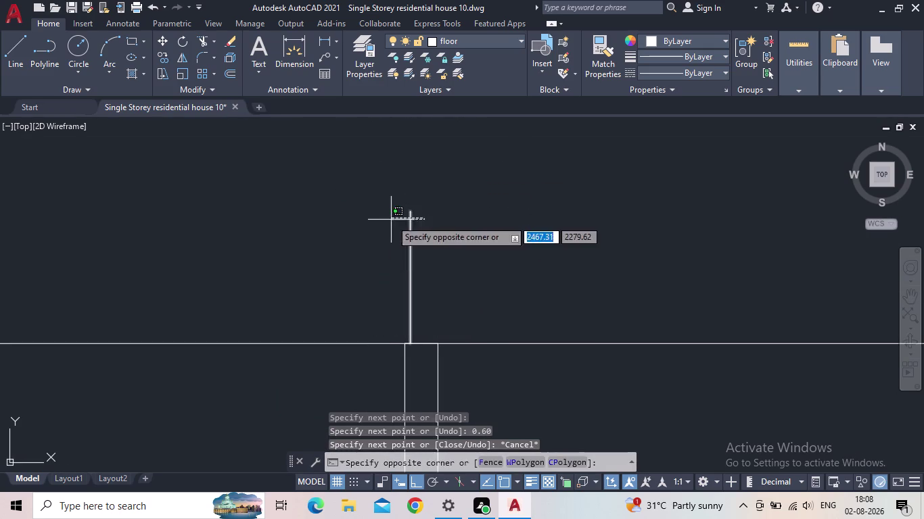
click(391, 220)
key(Delete)
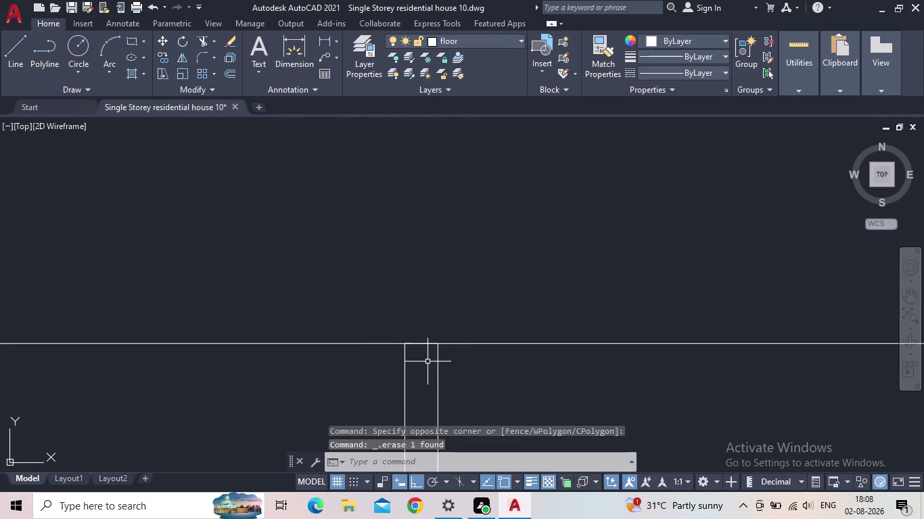
key(l)
key(Return)
scroll(up, 3)
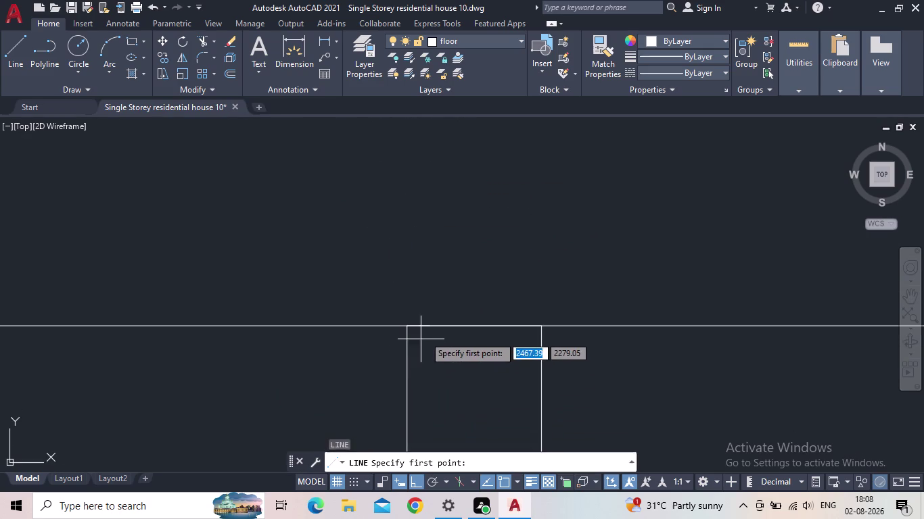
Draw the first 0.60-high wall line up from the ground line.
click(431, 323)
middle_drag(411, 161, 411, 181)
text(0.60)
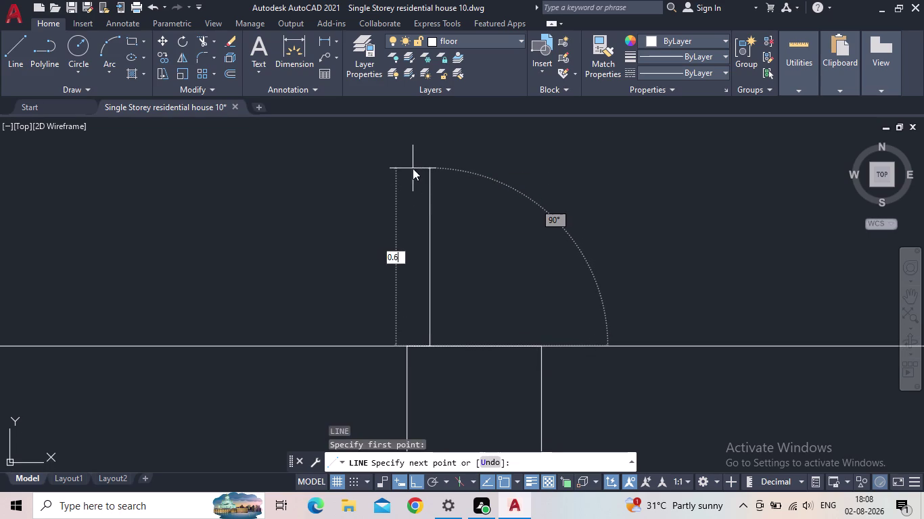
key(Return)
scroll(down, 3)
scroll(down, 3)
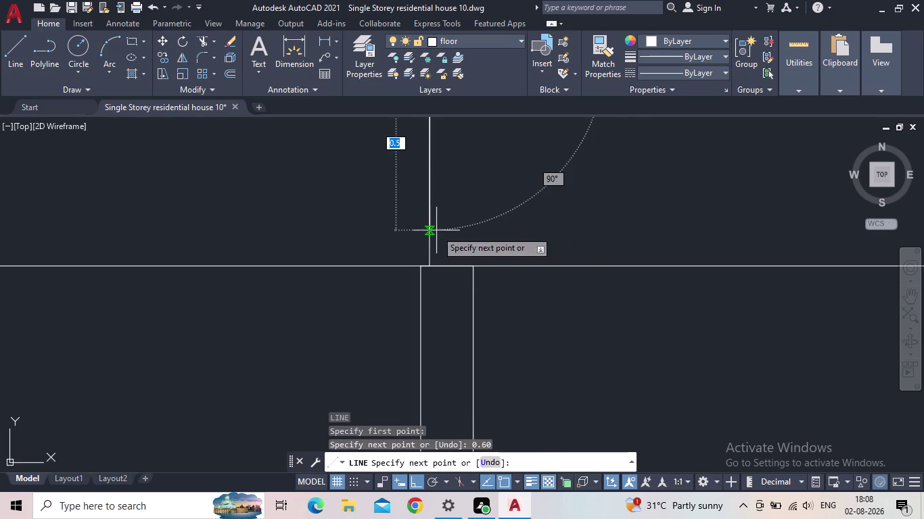
middle_drag(449, 222, 404, 259)
scroll(down, 3)
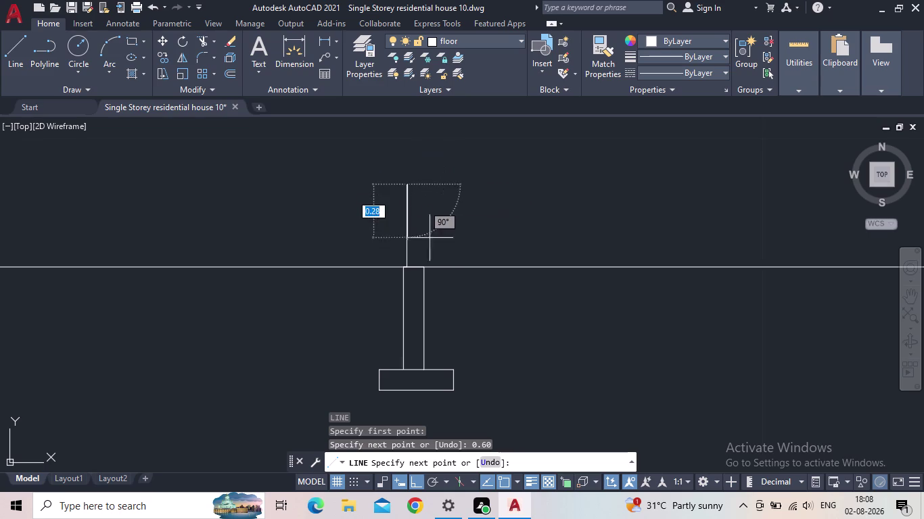
key(Escape)
scroll(up, 3)
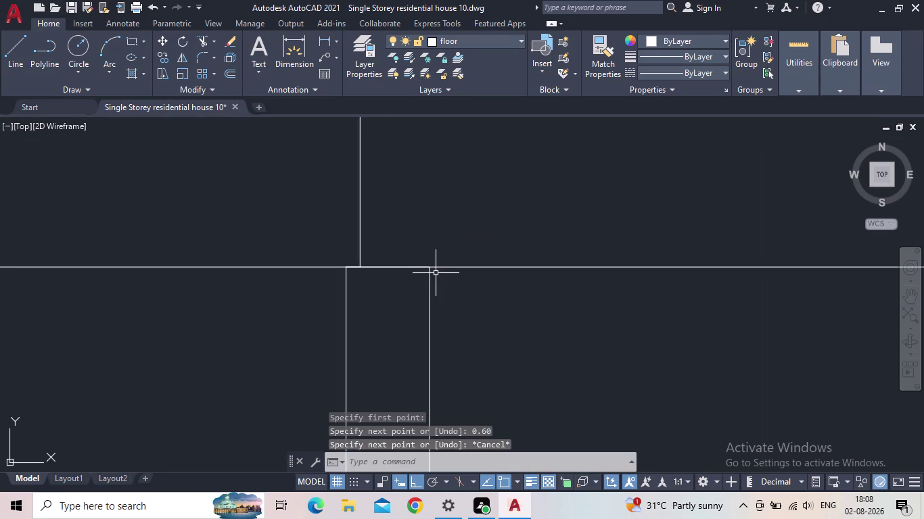
Draw the second 0.60-high wall line from the ground line.
key(l)
key(space)
click(431, 265)
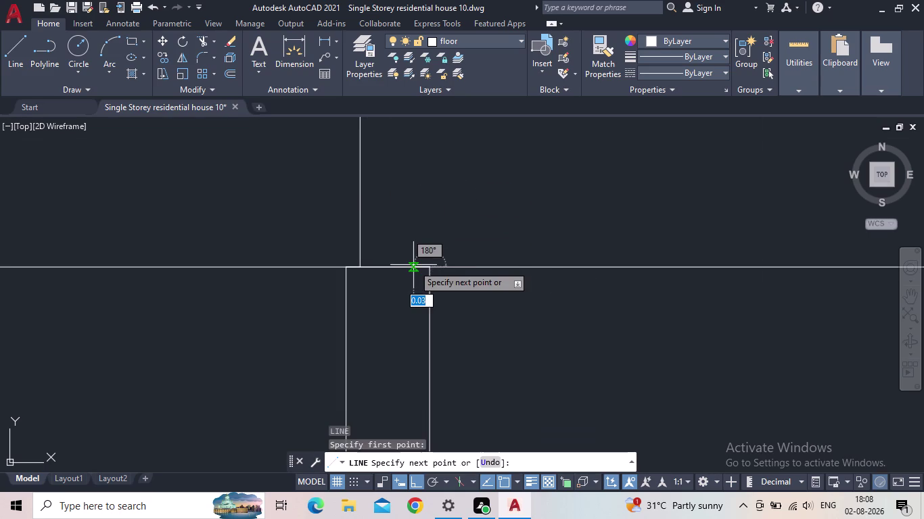
drag(413, 265, 413, 257)
middle_drag(426, 148, 462, 258)
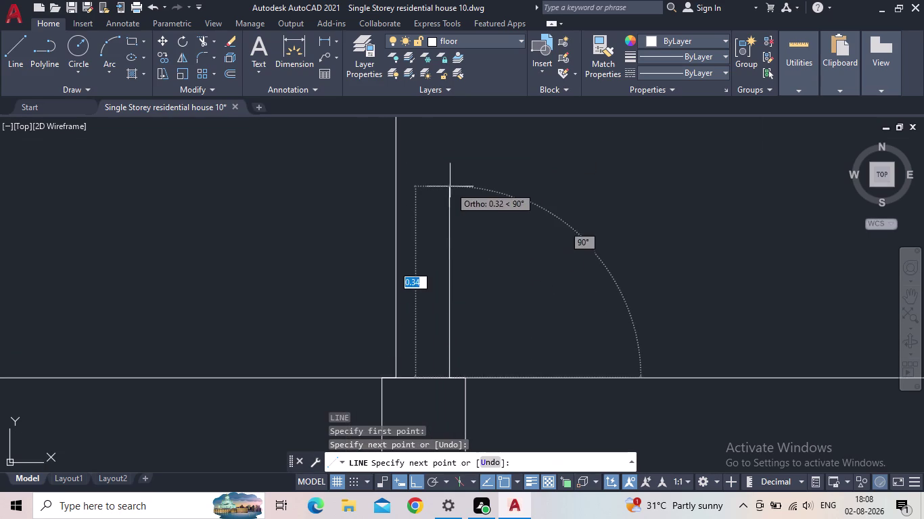
middle_drag(449, 194, 449, 240)
key(0)
key(period)
key(6)
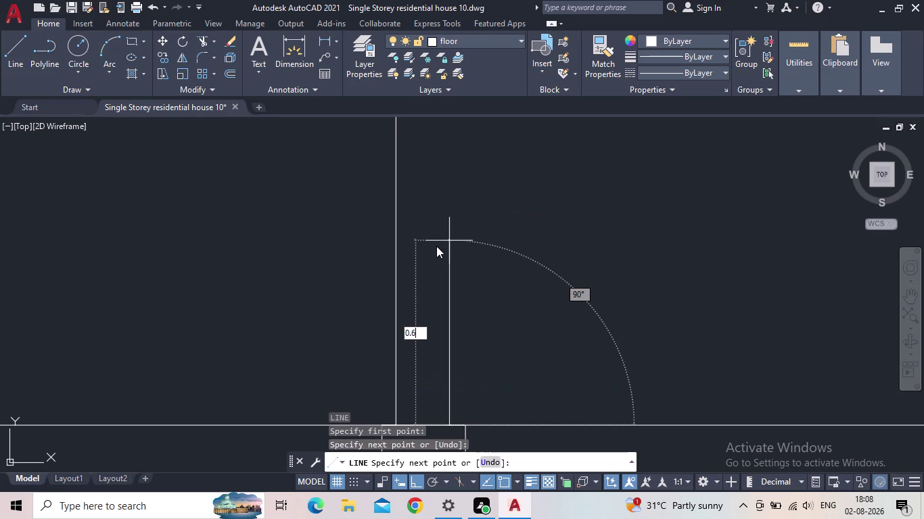
key(0)
scroll(down, 3)
middle_drag(507, 228, 487, 258)
text(0.)
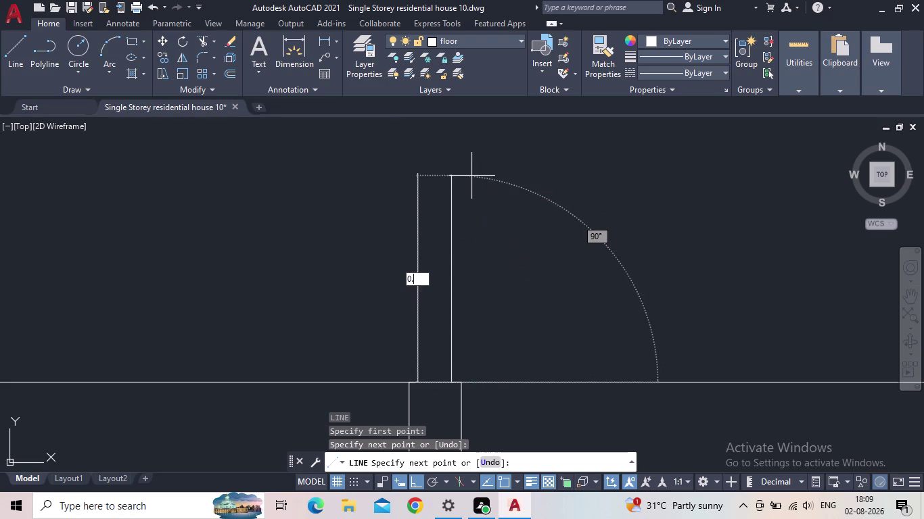
text(60)
key(shift+Return)
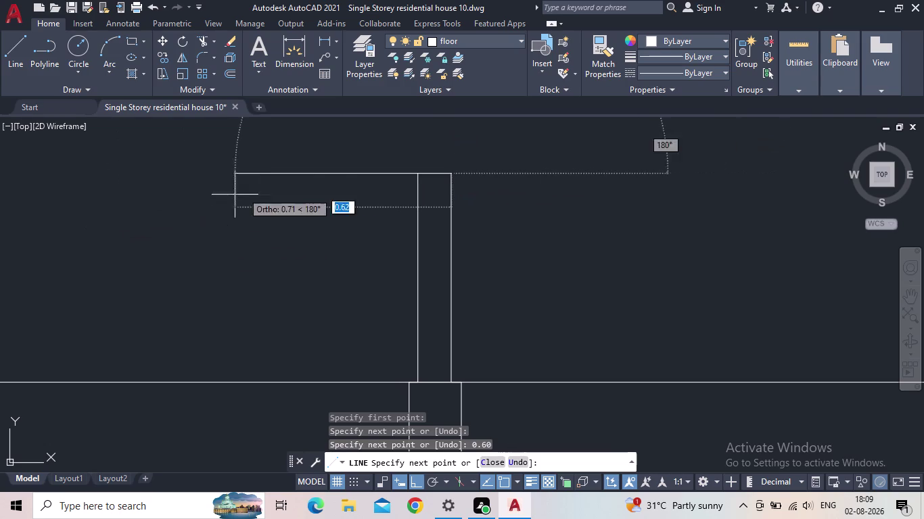
Join the two wall lines' tops with a horizontal closing line.
click(416, 172)
key(Escape)
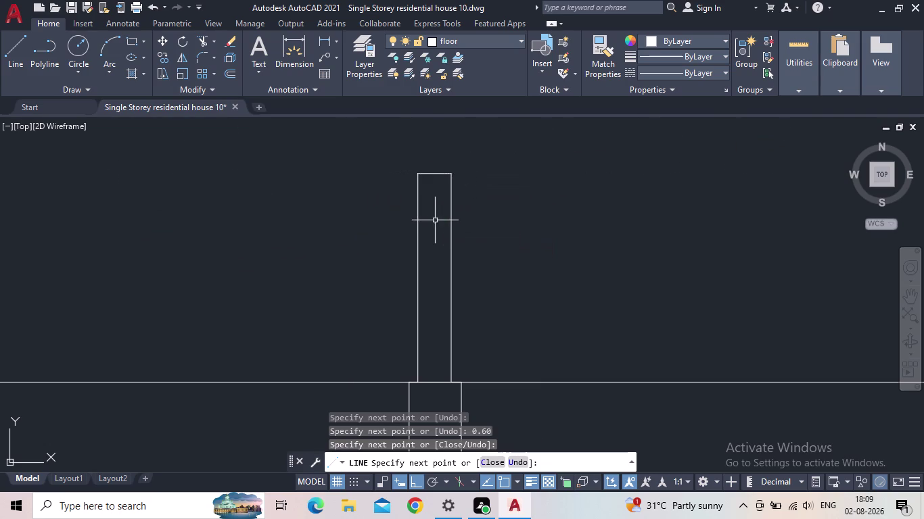
scroll(down, 3)
scroll(down, 3)
middle_drag(401, 238, 362, 278)
scroll(up, 3)
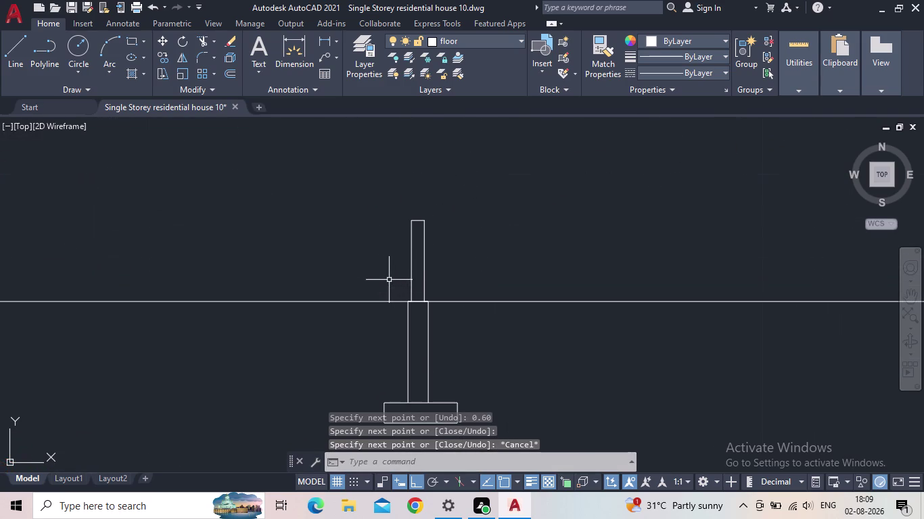
Add a horizontal construction line (XL) through the top of the 0.60 wall.
scroll(up, 3)
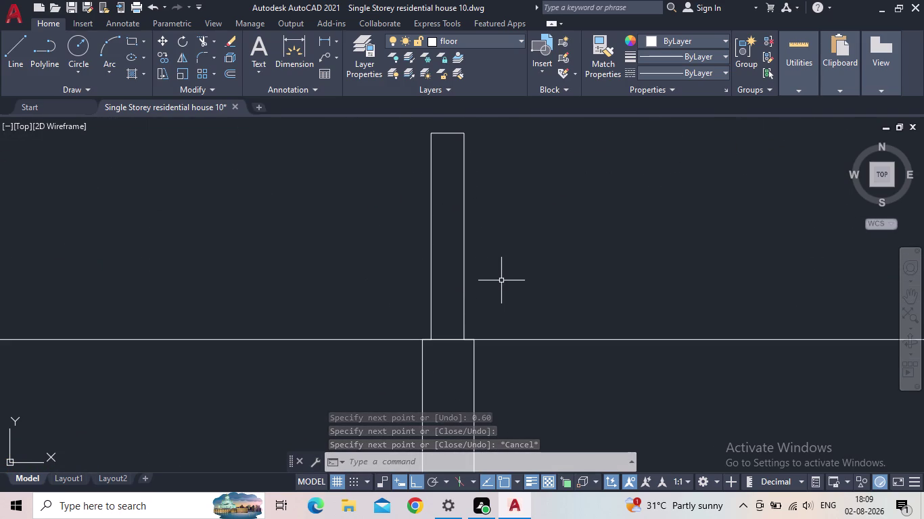
middle_drag(526, 264, 507, 364)
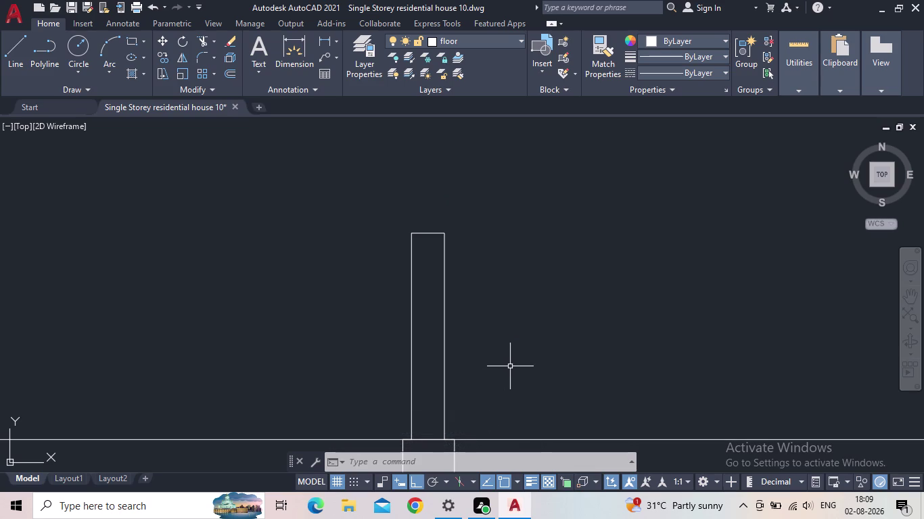
middle_drag(595, 380, 470, 376)
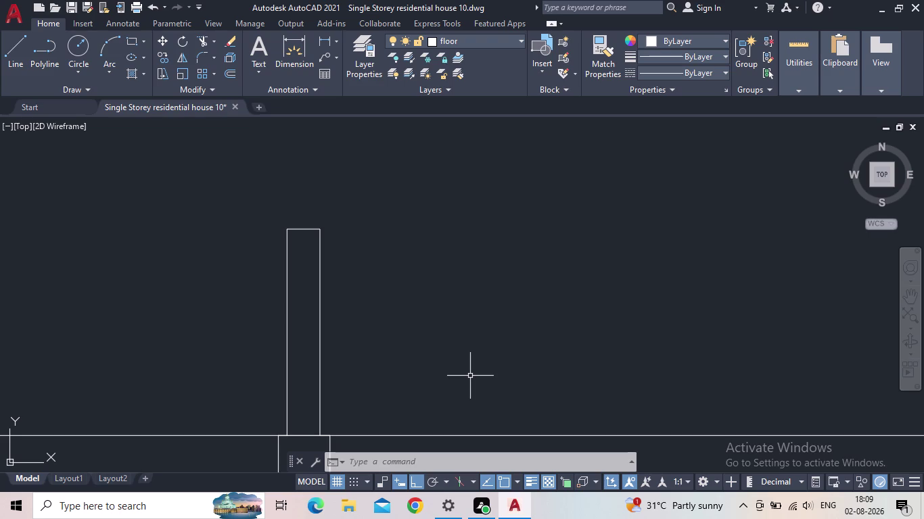
scroll(down, 3)
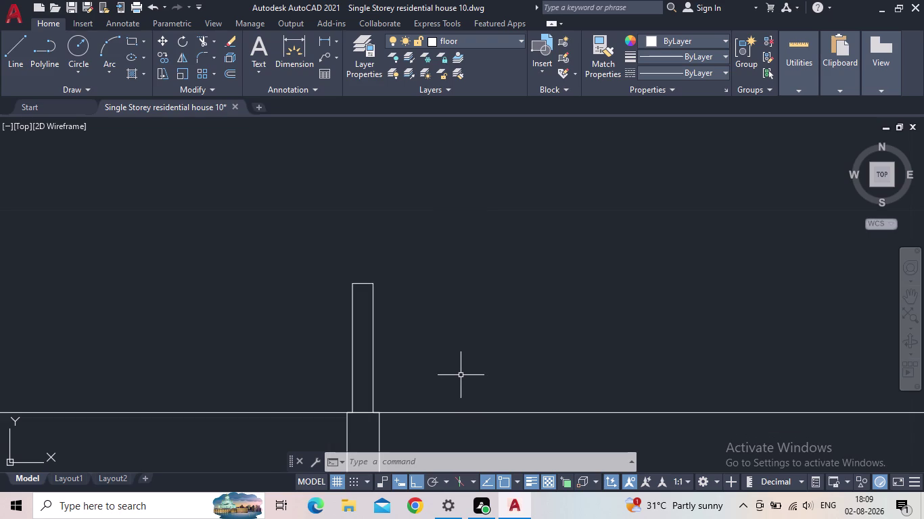
key(x)
key(l)
key(Return)
click(479, 459)
click(374, 282)
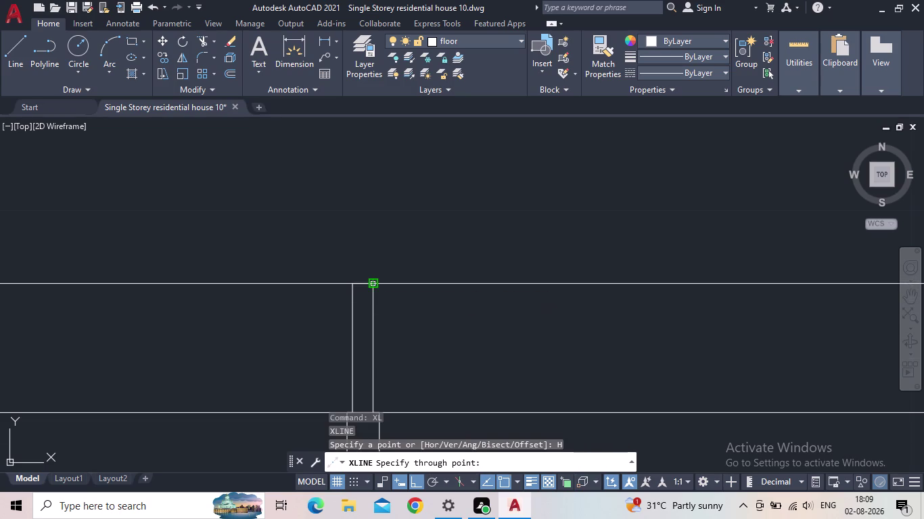
scroll(down, 3)
middle_drag(535, 313, 386, 333)
scroll(down, 3)
key(Escape)
Bring the wall's top corner into view and start the LINE command.
scroll(down, 3)
middle_drag(405, 370, 253, 388)
scroll(up, 3)
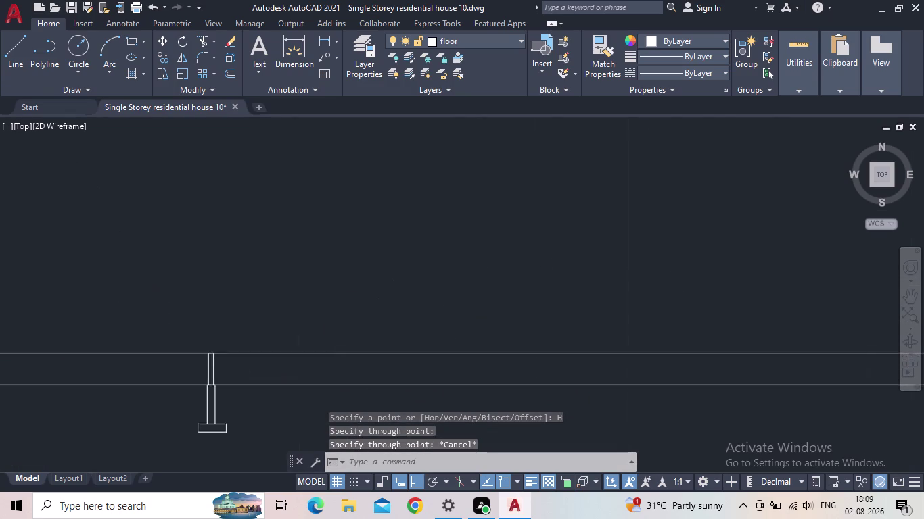
scroll(up, 3)
middle_drag(242, 371, 178, 306)
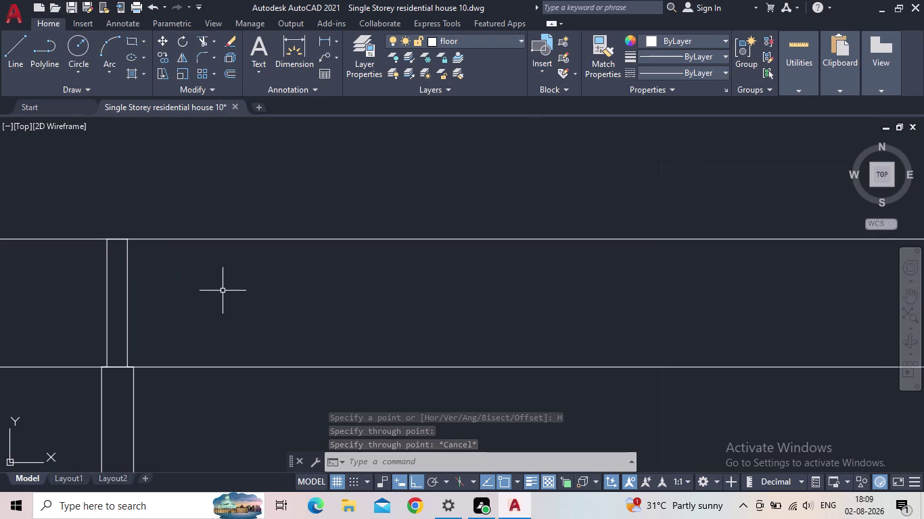
scroll(down, 3)
middle_drag(242, 294, 243, 294)
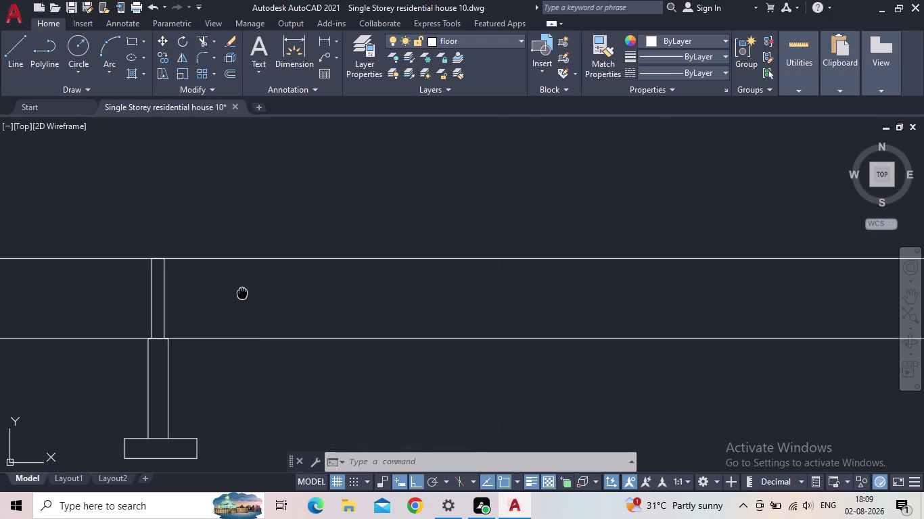
middle_drag(243, 295, 278, 322)
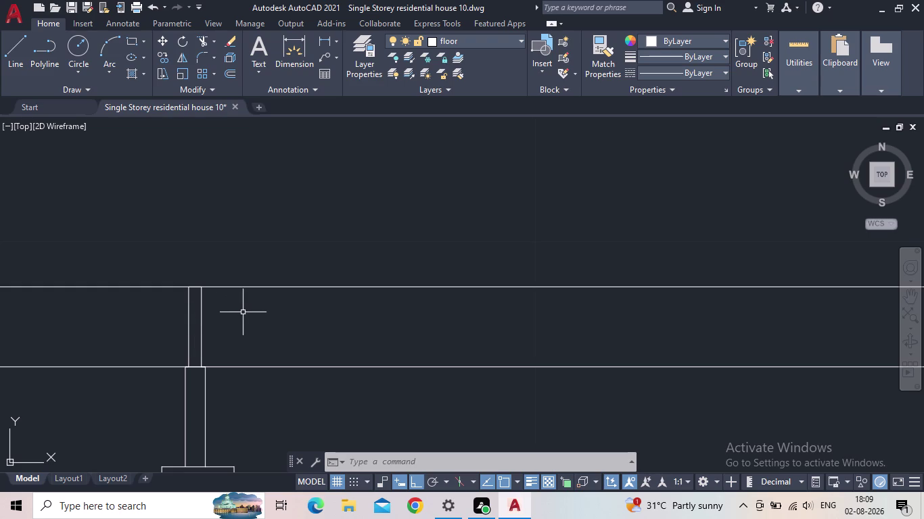
middle_drag(243, 312, 345, 330)
key(l)
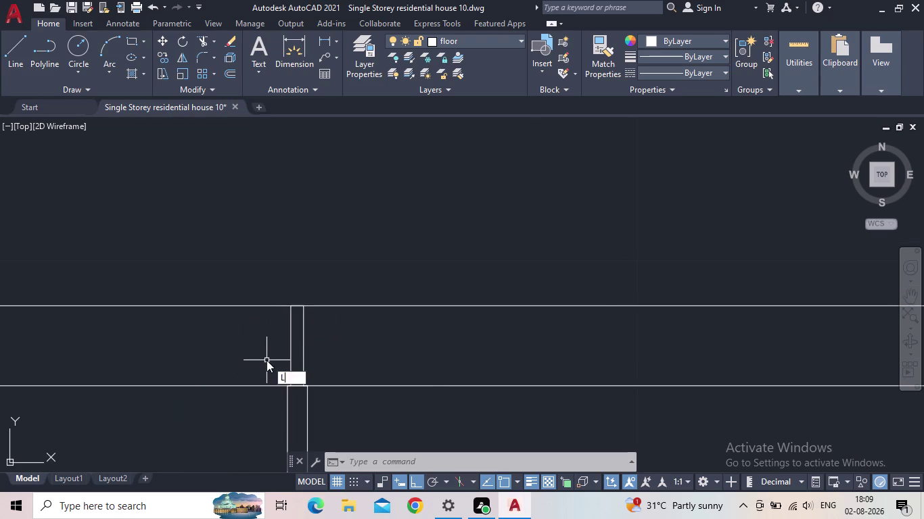
key(Return)
Draw a line from the wall's top corner 1.20 straight up.
scroll(up, 3)
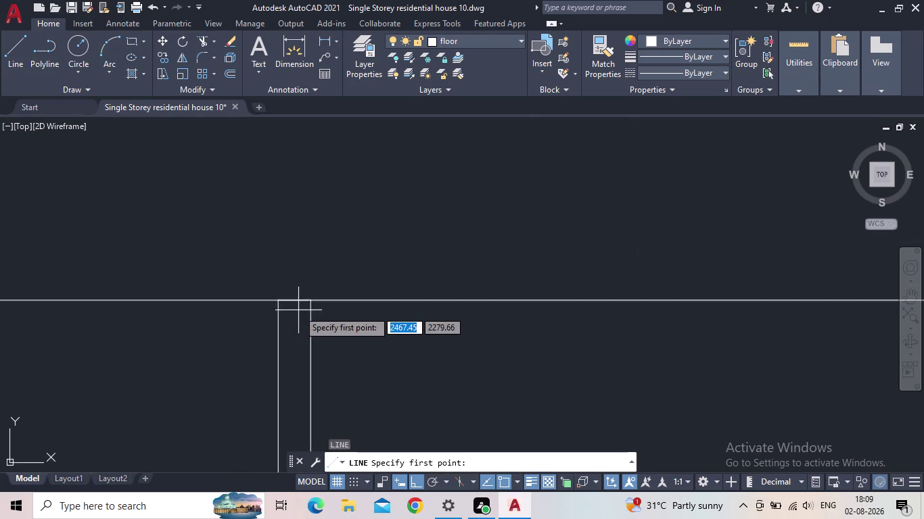
click(317, 298)
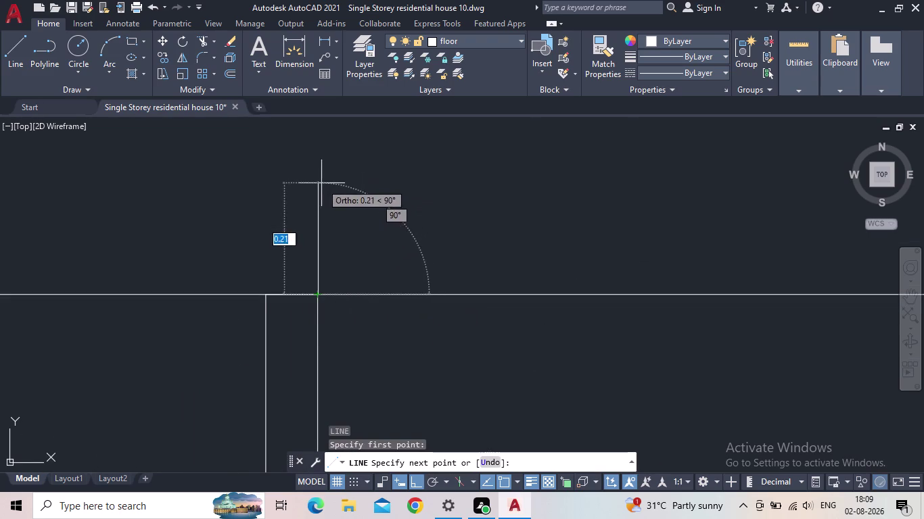
middle_drag(321, 183, 324, 193)
scroll(up, 3)
middle_drag(326, 175, 304, 88)
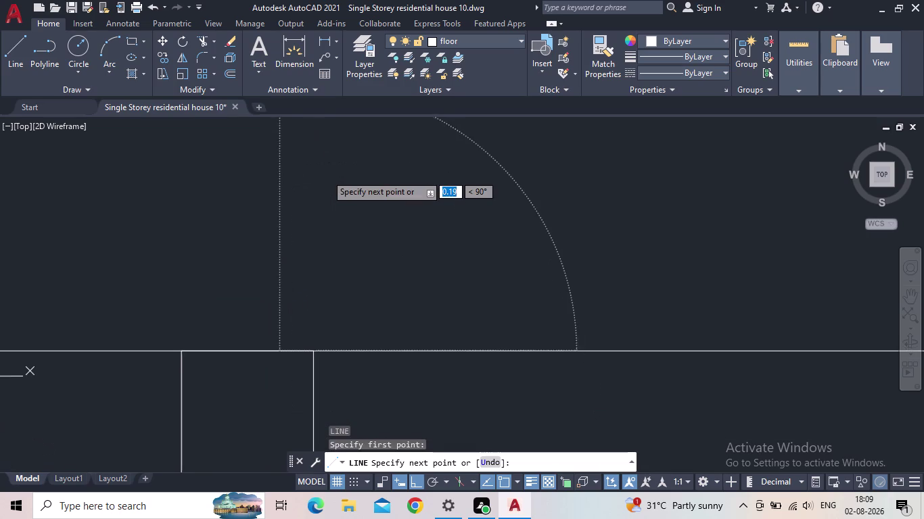
middle_drag(305, 88, 302, 80)
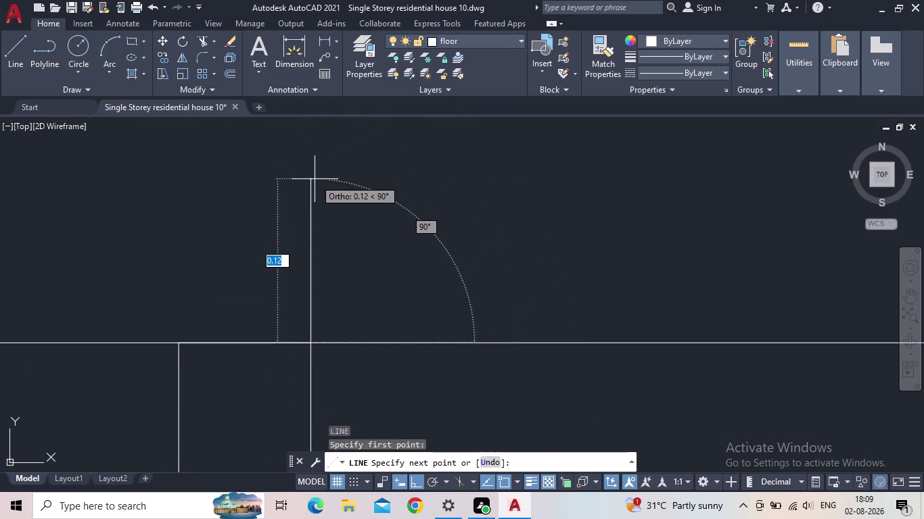
text(1.20)
key(Return)
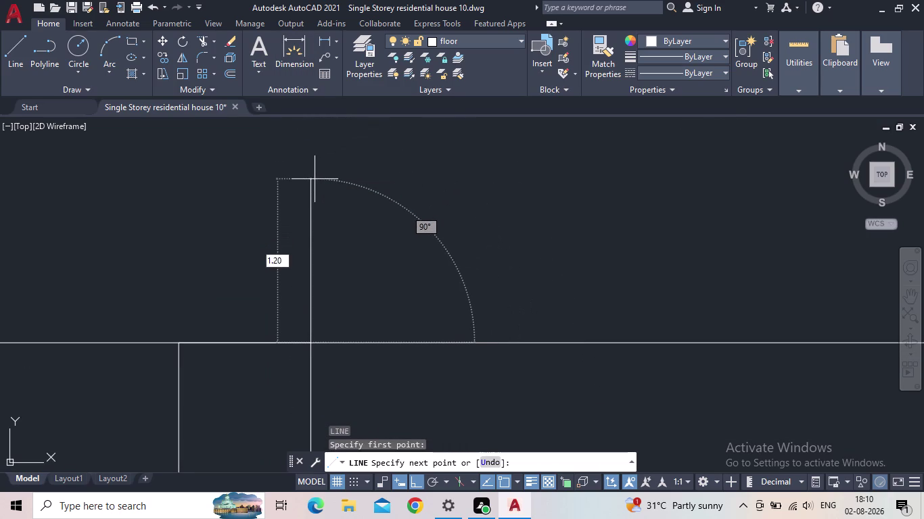
Draw the short leftward cap across the raised wall's top and end the line.
scroll(down, 3)
middle_drag(295, 206, 376, 297)
scroll(down, 3)
scroll(down, 3)
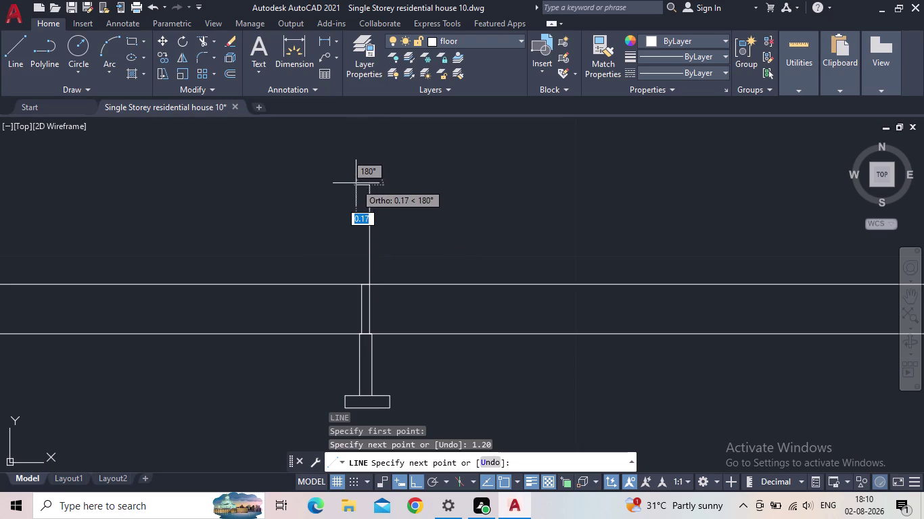
scroll(up, 3)
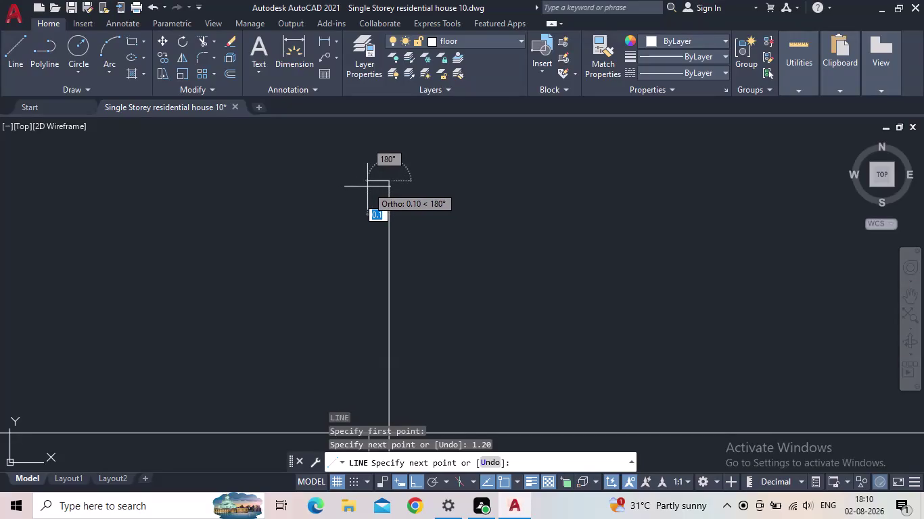
click(367, 187)
middle_drag(382, 384, 358, 257)
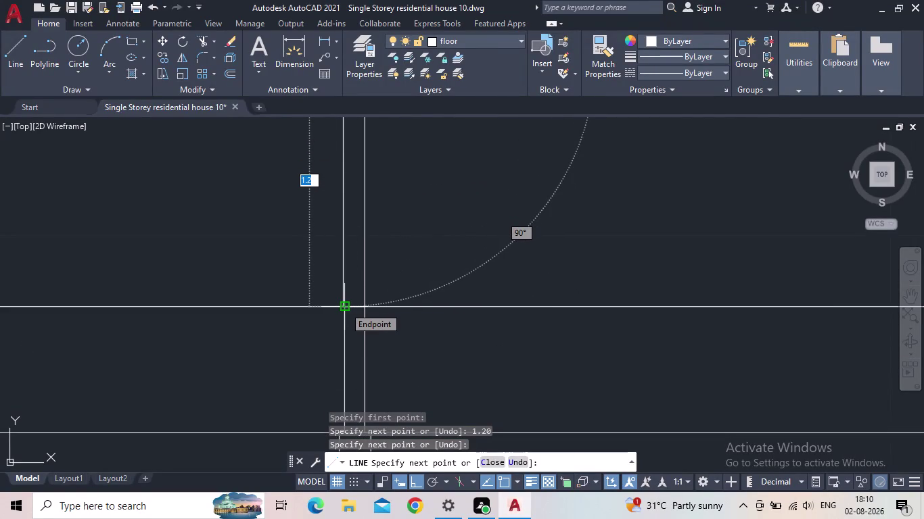
key(Escape)
scroll(down, 3)
middle_drag(354, 242, 358, 261)
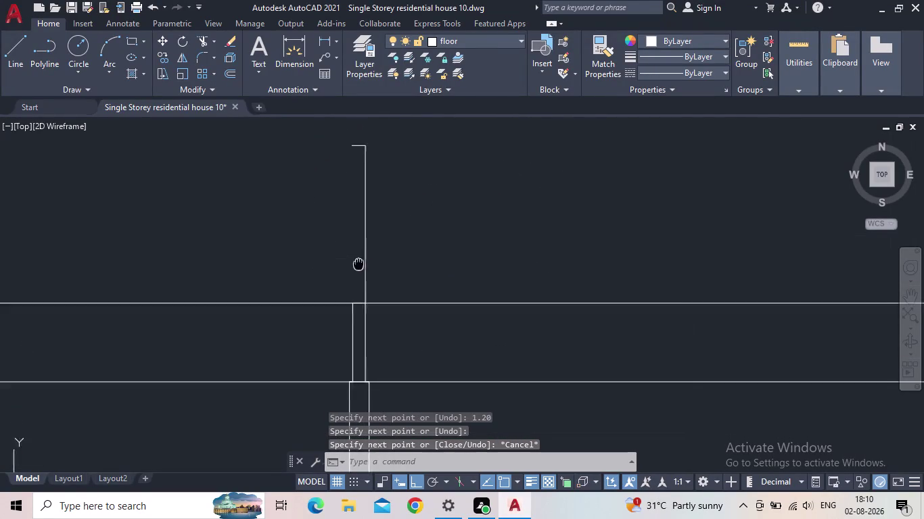
Draw the second wall face from the upper construction line 1.2 up.
middle_drag(357, 260, 375, 323)
scroll(down, 3)
scroll(up, 3)
middle_drag(369, 309, 331, 177)
scroll(up, 3)
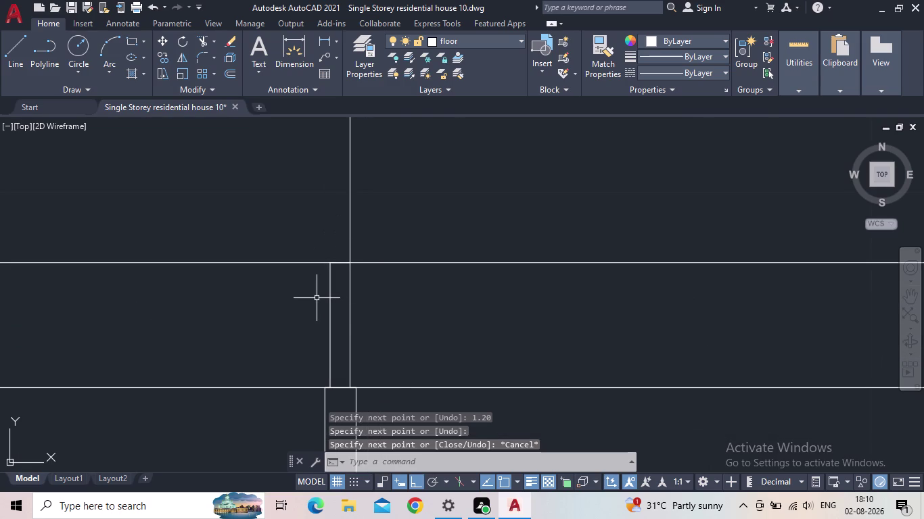
key(l)
key(Return)
scroll(up, 3)
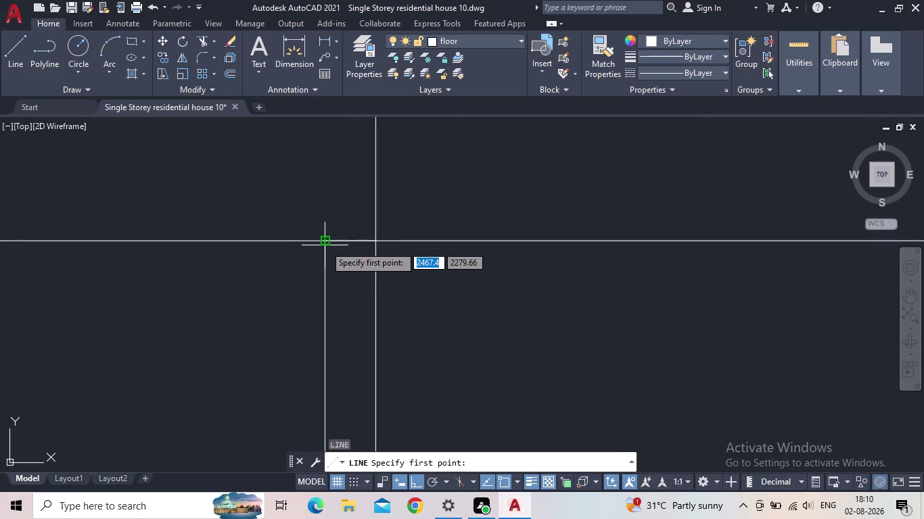
click(325, 245)
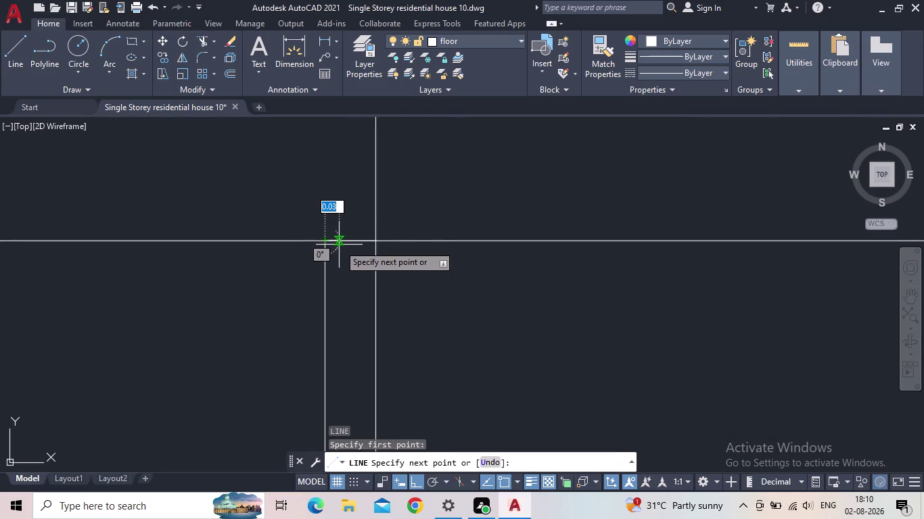
click(337, 246)
middle_drag(330, 173, 331, 305)
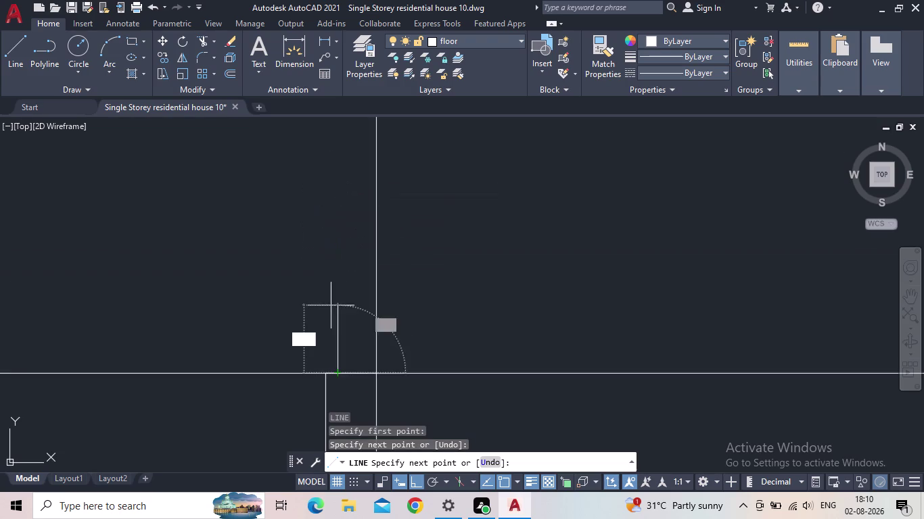
middle_drag(319, 175, 326, 310)
scroll(down, 3)
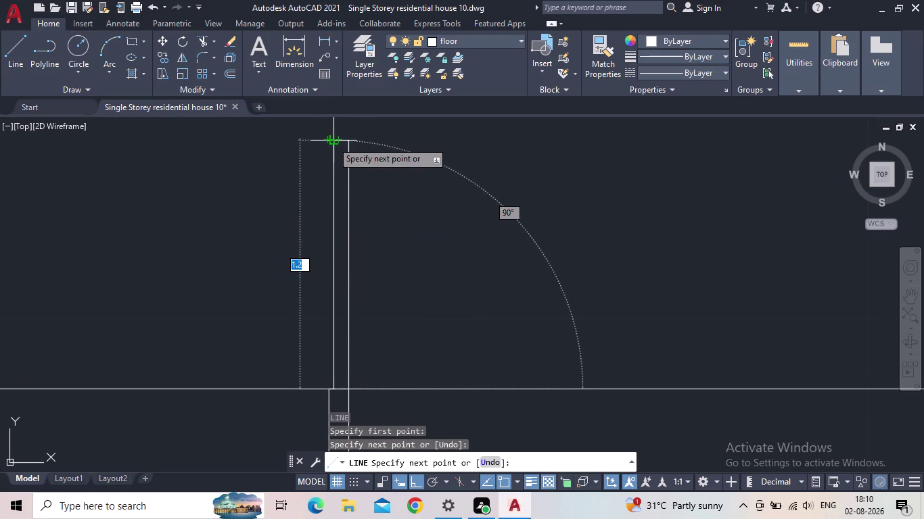
click(332, 142)
key(Escape)
Start trimming the extra lines near the top of the wall.
middle_drag(291, 163, 288, 189)
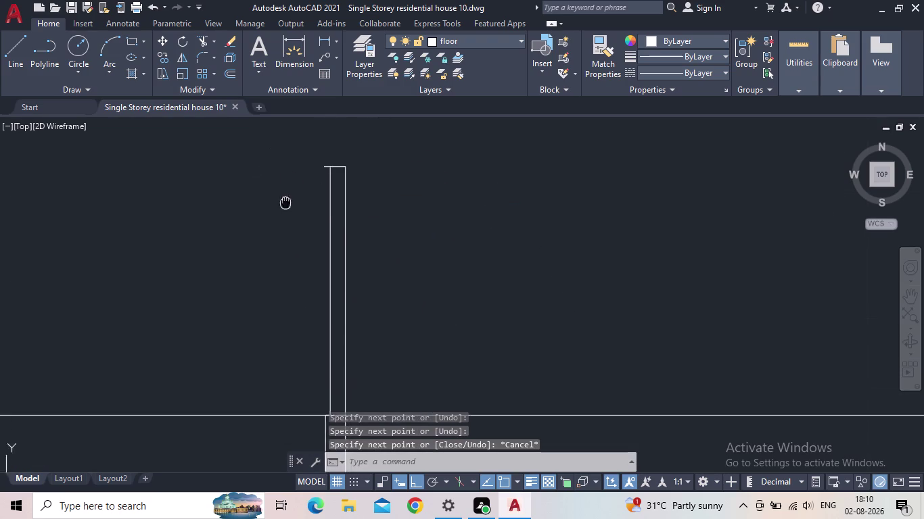
middle_drag(288, 190, 272, 282)
scroll(up, 3)
scroll(up, 3)
key(t)
key(r)
key(space)
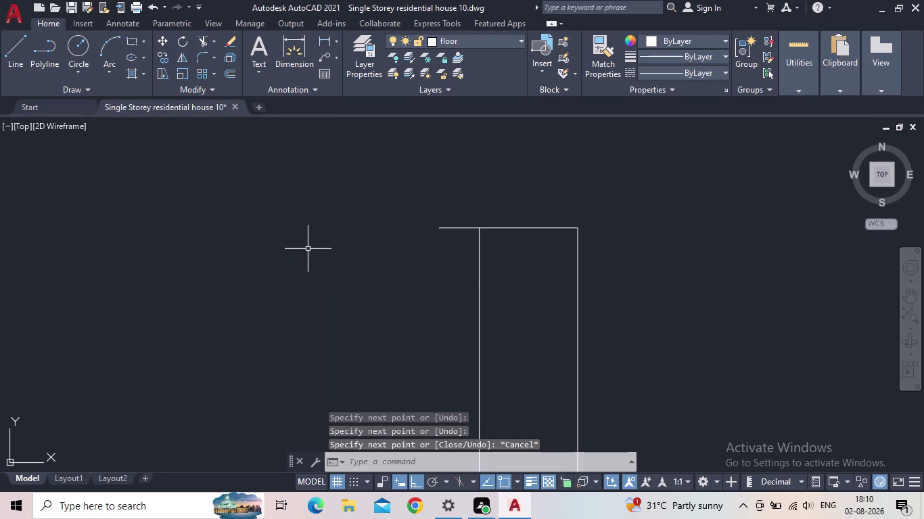
click(452, 238)
Cancel the trim and check the wall junction at the construction lines.
click(450, 218)
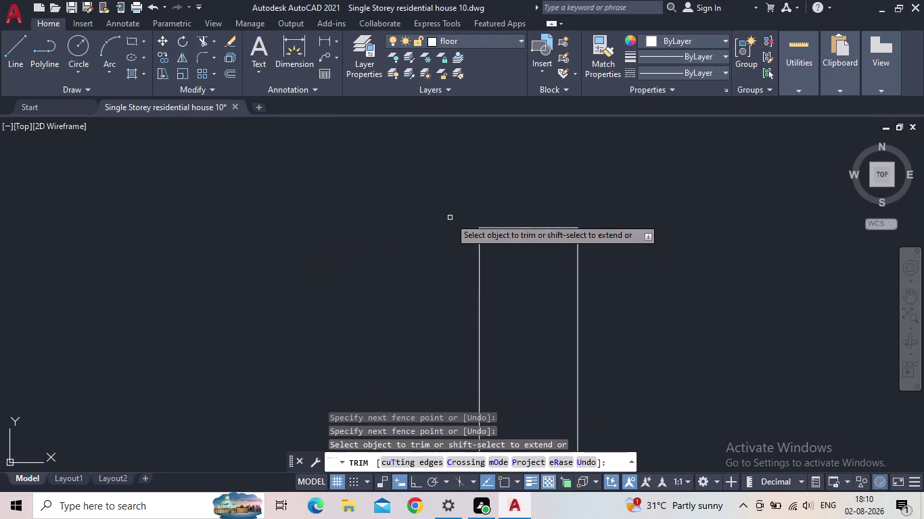
scroll(down, 3)
key(Escape)
scroll(down, 3)
middle_drag(392, 317, 263, 192)
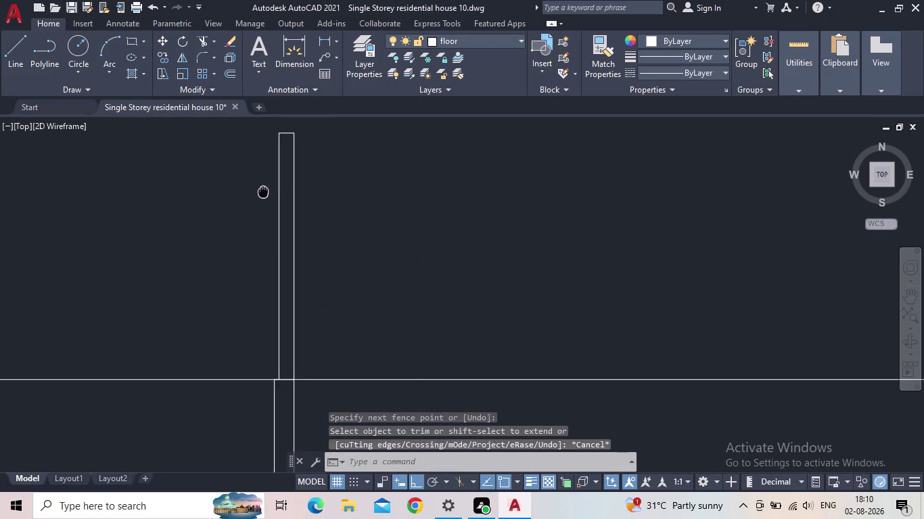
middle_drag(263, 192, 272, 199)
scroll(down, 3)
middle_drag(341, 308, 426, 280)
scroll(up, 3)
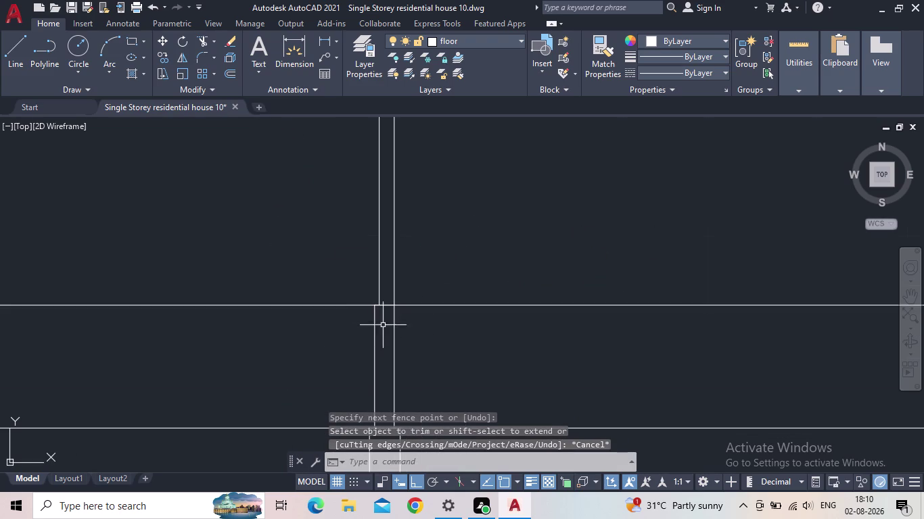
middle_drag(426, 335, 402, 308)
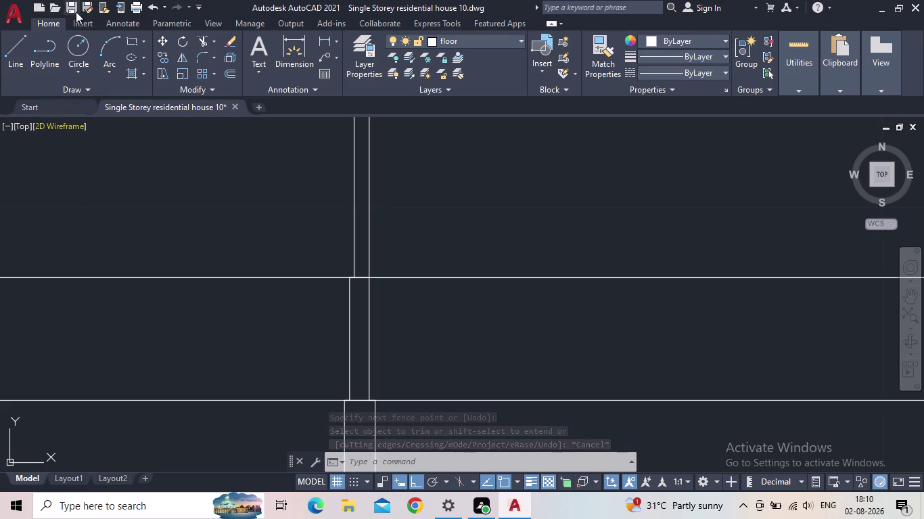
Save the drawing and review the footing and raised wall top.
click(73, 10)
scroll(down, 3)
middle_drag(341, 260, 331, 250)
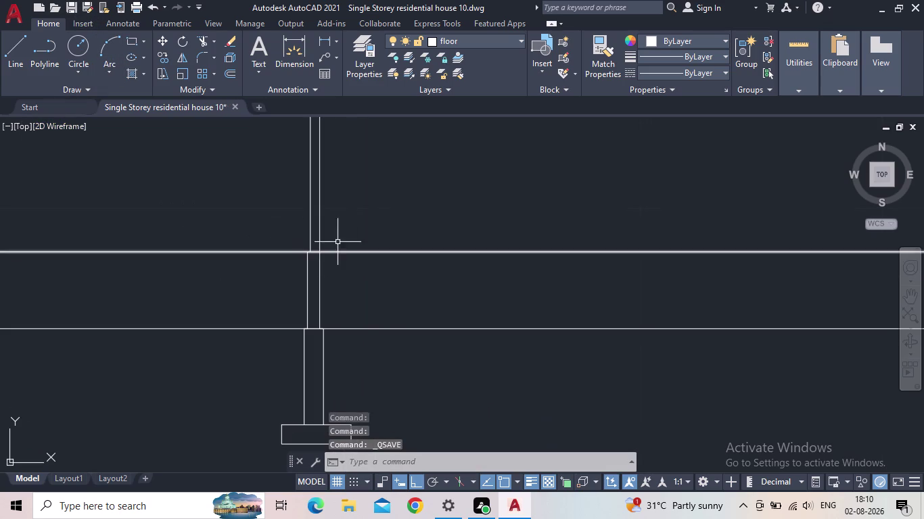
middle_drag(497, 370, 499, 372)
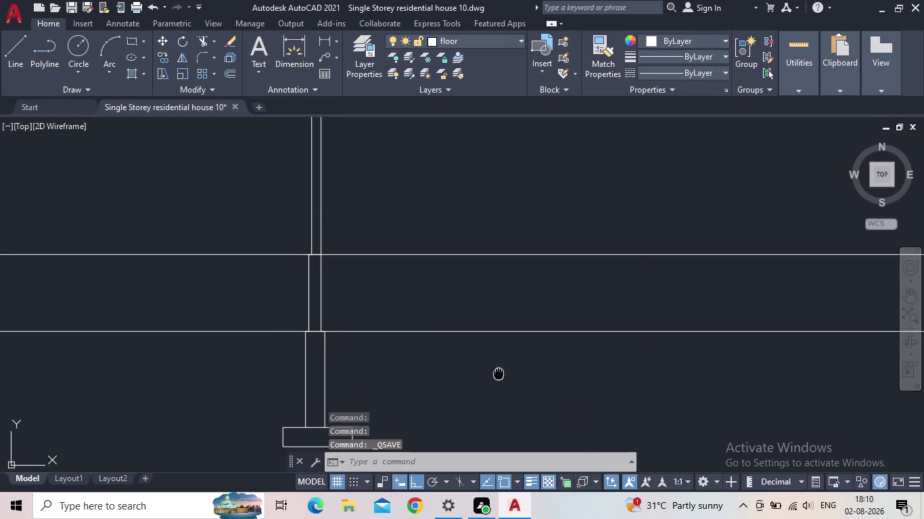
middle_drag(499, 372, 517, 410)
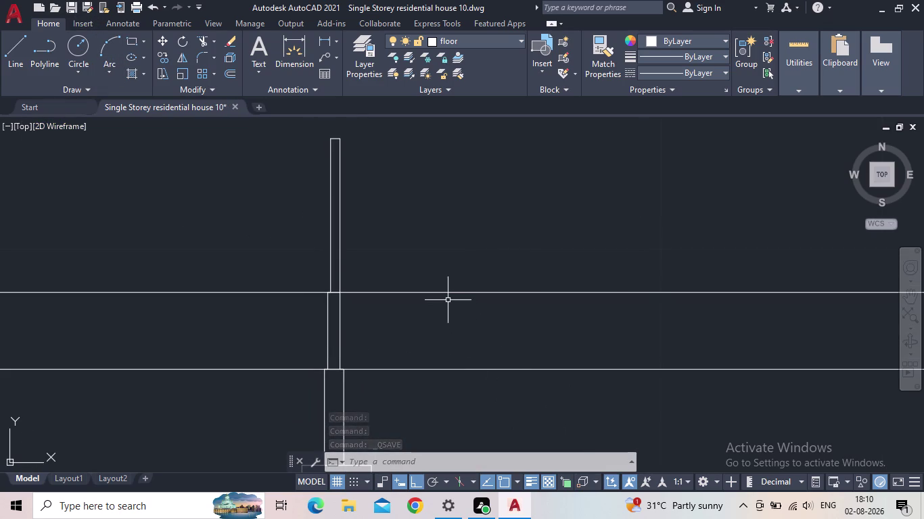
middle_drag(474, 249, 485, 315)
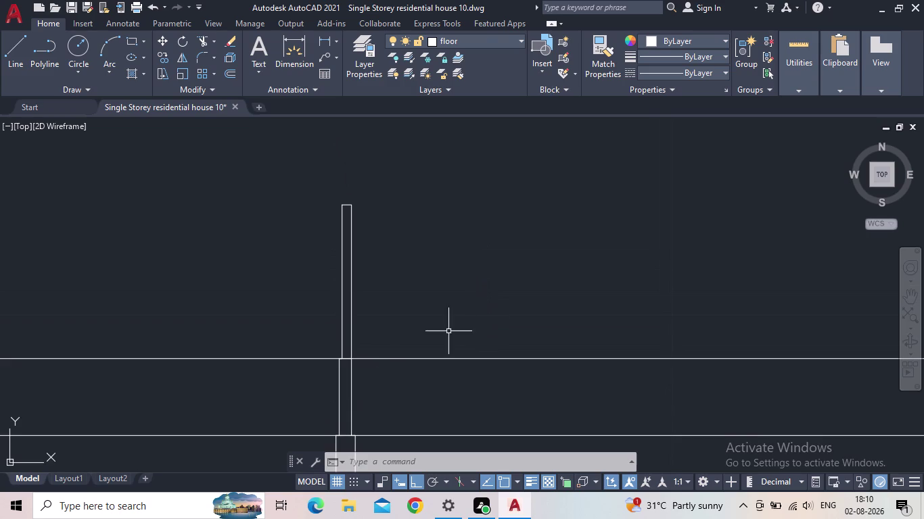
scroll(up, 3)
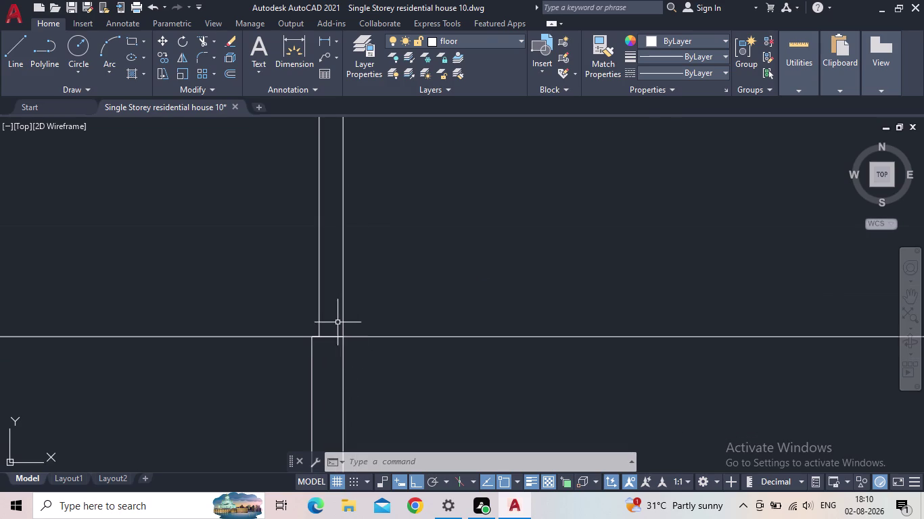
Try selecting the upper wall's edge lines, then clear that selection.
click(346, 310)
click(341, 309)
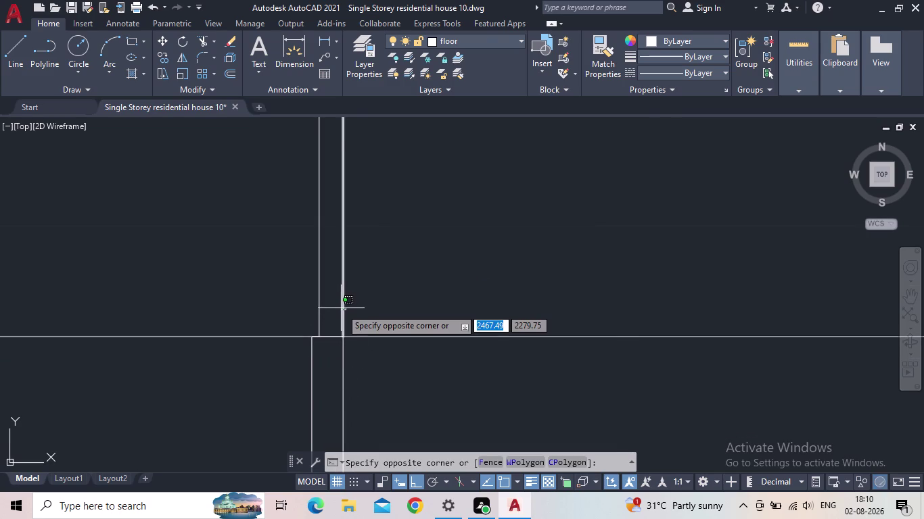
drag(323, 304, 308, 304)
click(300, 302)
middle_drag(290, 287, 290, 393)
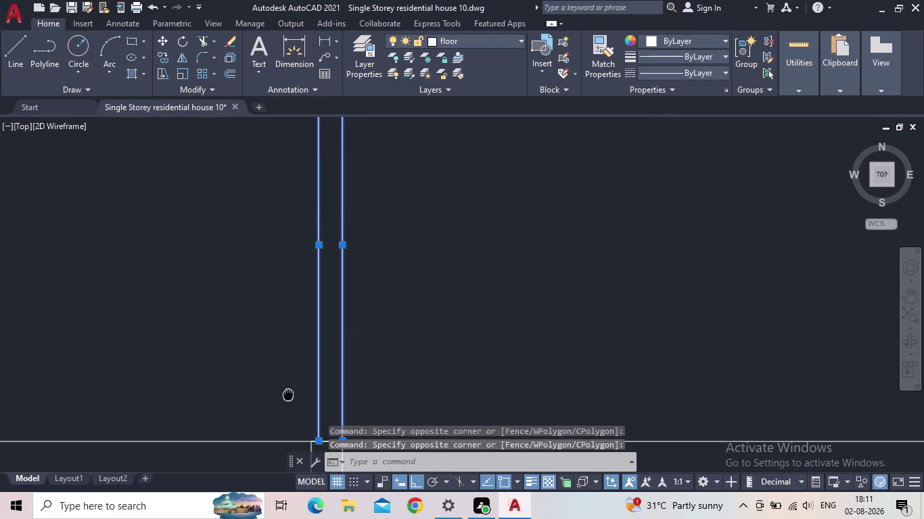
middle_drag(290, 392, 264, 435)
middle_drag(218, 216, 245, 356)
click(329, 242)
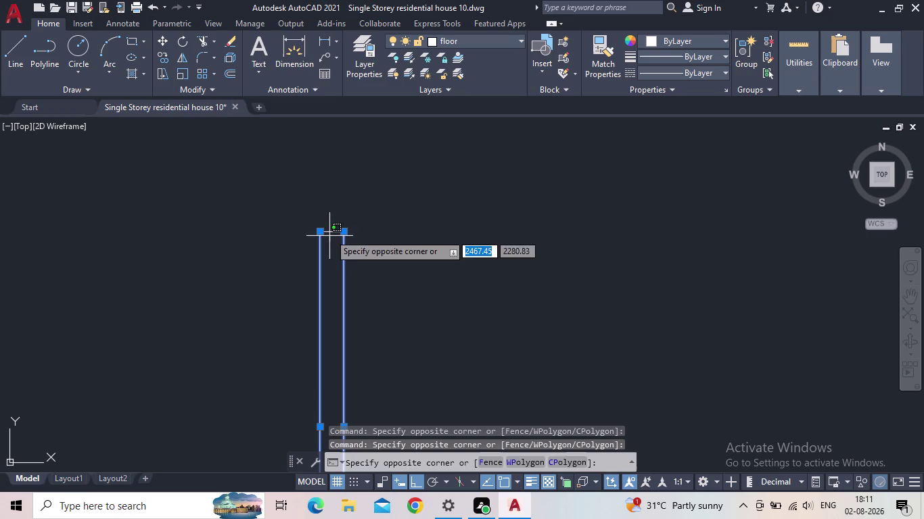
click(330, 223)
middle_drag(336, 311, 328, 102)
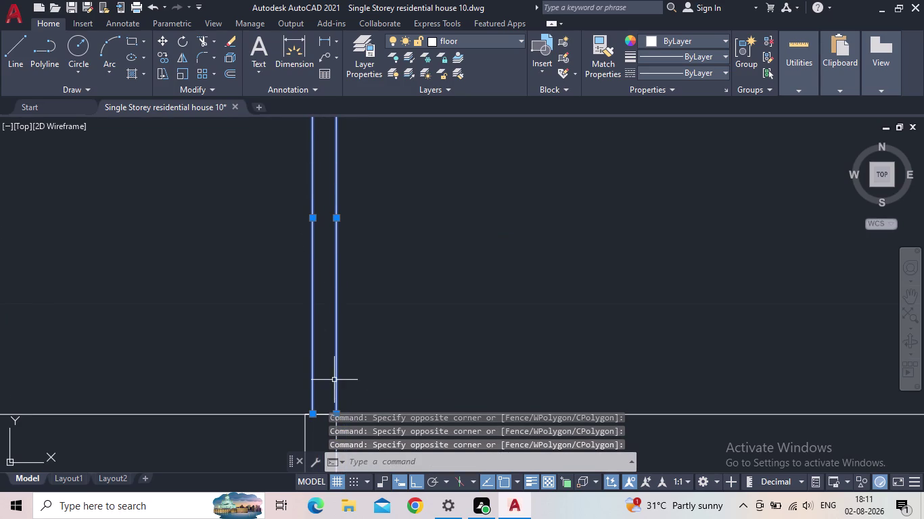
middle_drag(334, 371, 359, 241)
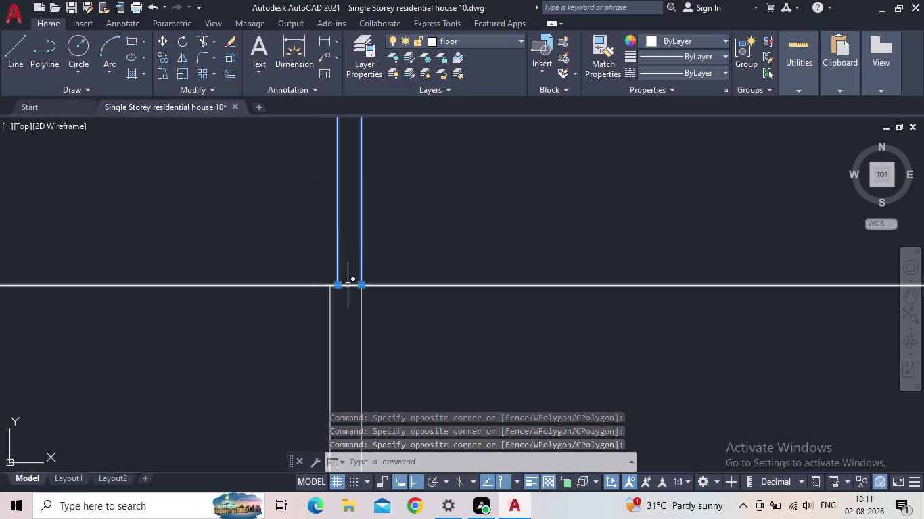
key(Escape)
Start a line at the wall's base corner and cancel it unfinished.
scroll(up, 3)
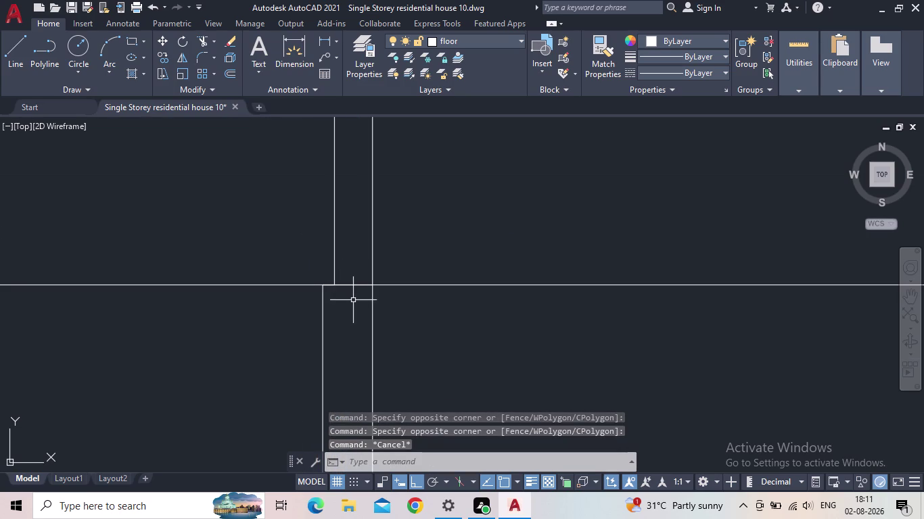
text(L)
key(space)
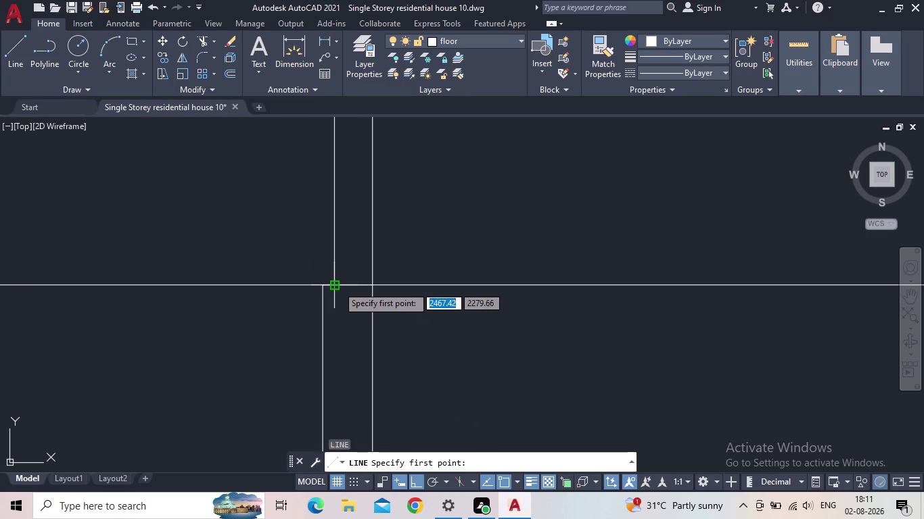
click(338, 286)
click(370, 285)
key(Escape)
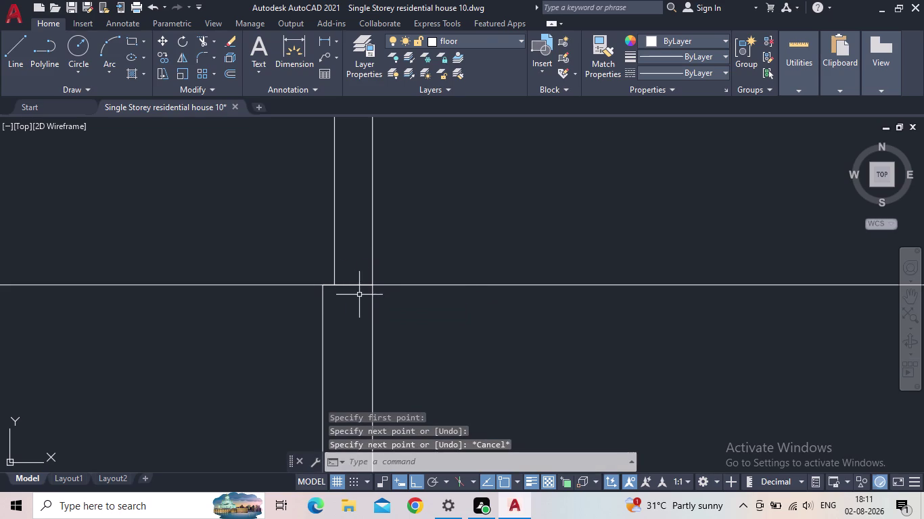
Select the upper wall's left, right and bottom outline lines.
click(353, 253)
click(308, 243)
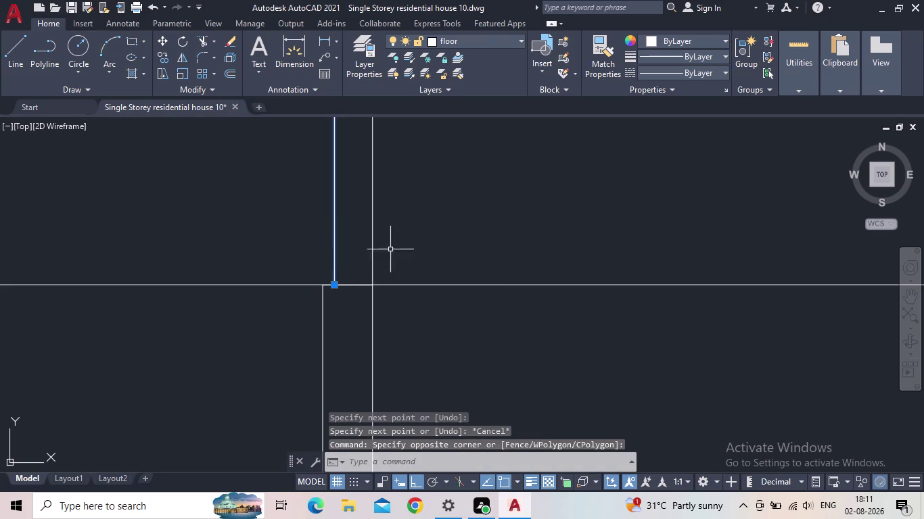
drag(406, 251, 392, 252)
click(369, 249)
click(356, 286)
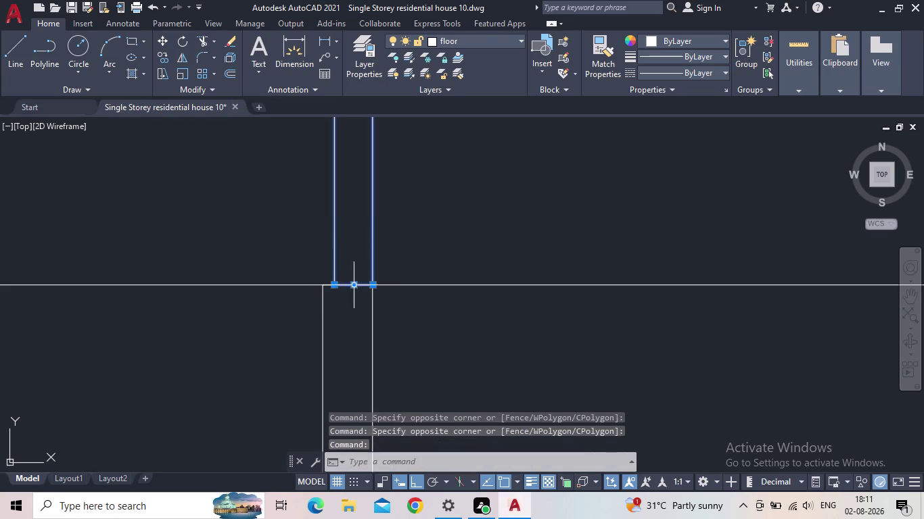
middle_drag(352, 251, 336, 374)
scroll(up, 3)
scroll(down, 3)
scroll(up, 3)
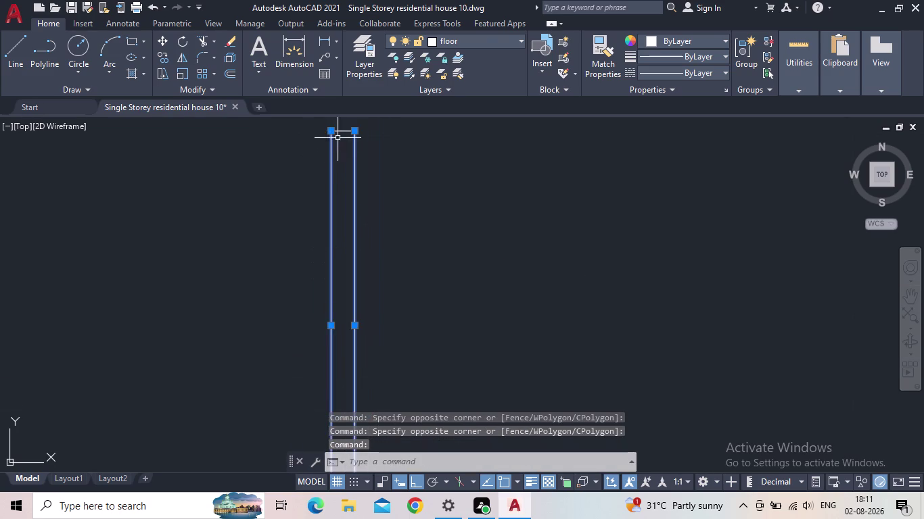
Add the top line and JOIN the four wall lines, then view the footing.
scroll(up, 3)
click(342, 127)
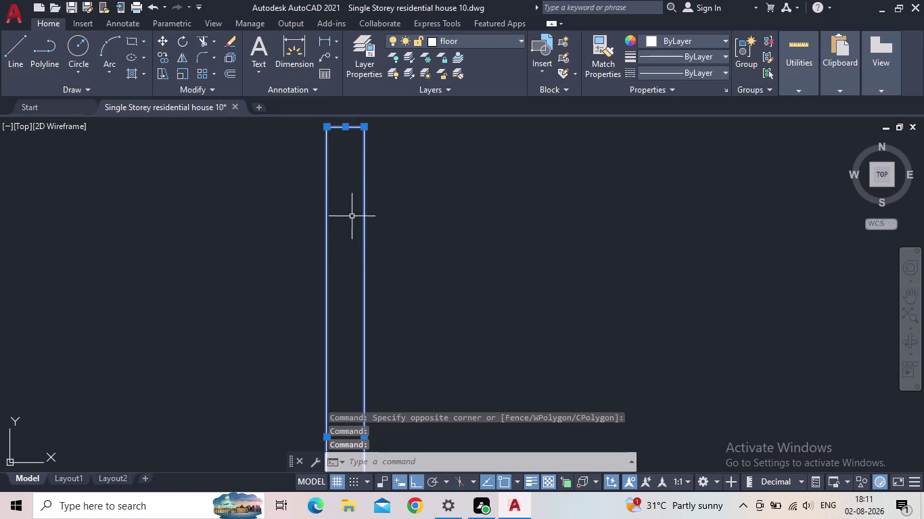
key(j)
key(space)
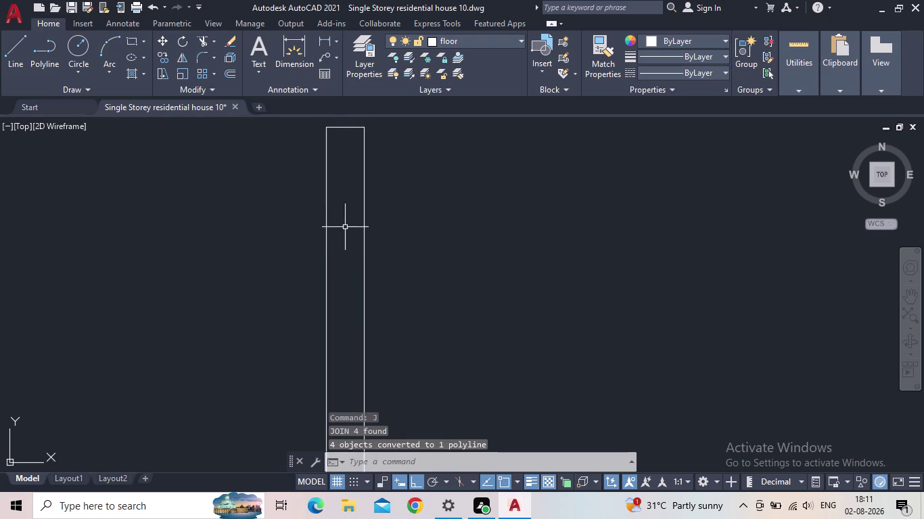
scroll(down, 3)
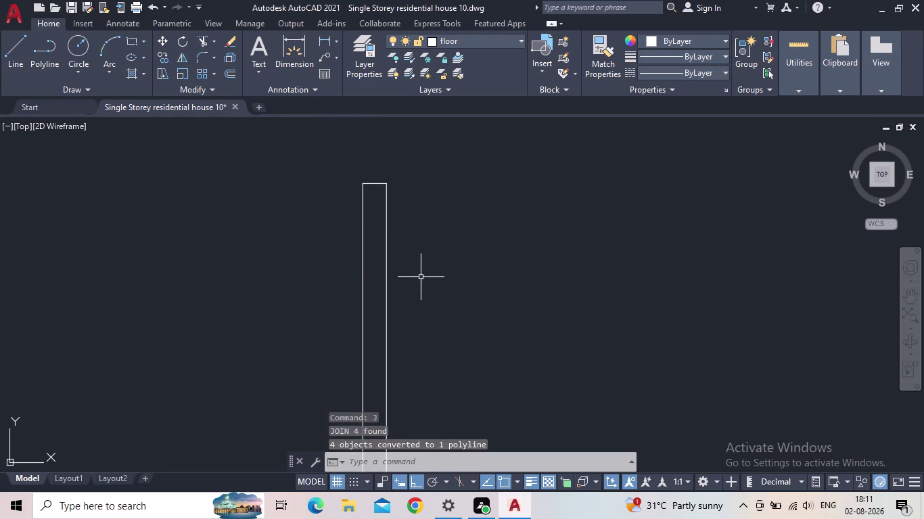
middle_drag(420, 278, 277, 292)
scroll(down, 3)
middle_drag(276, 344, 344, 260)
scroll(down, 3)
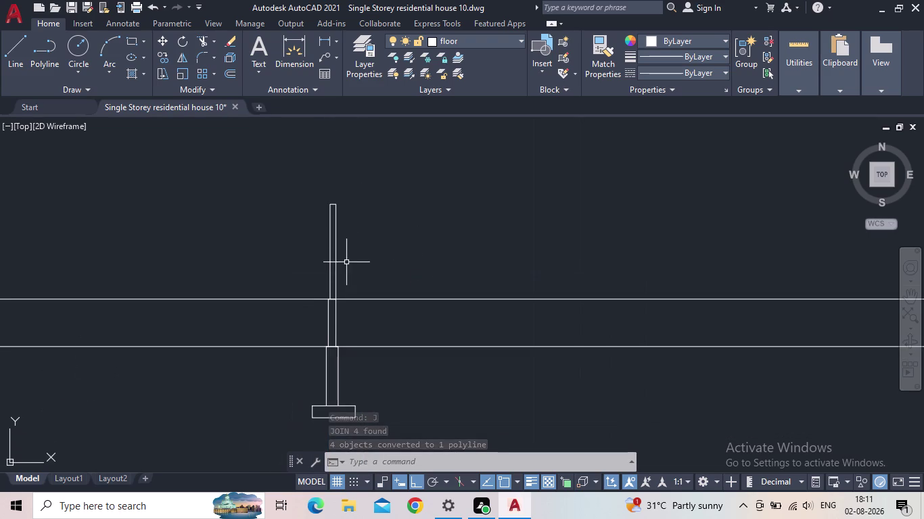
middle_drag(368, 310, 416, 275)
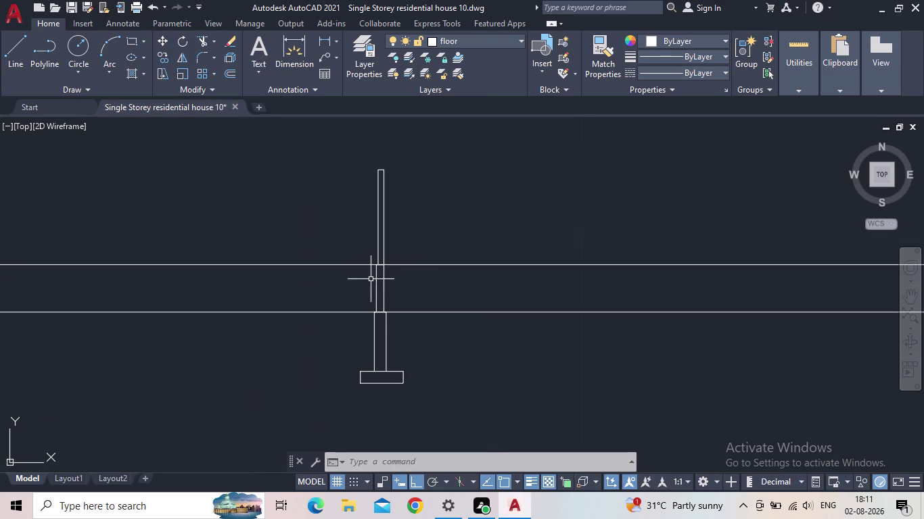
middle_drag(372, 279, 368, 299)
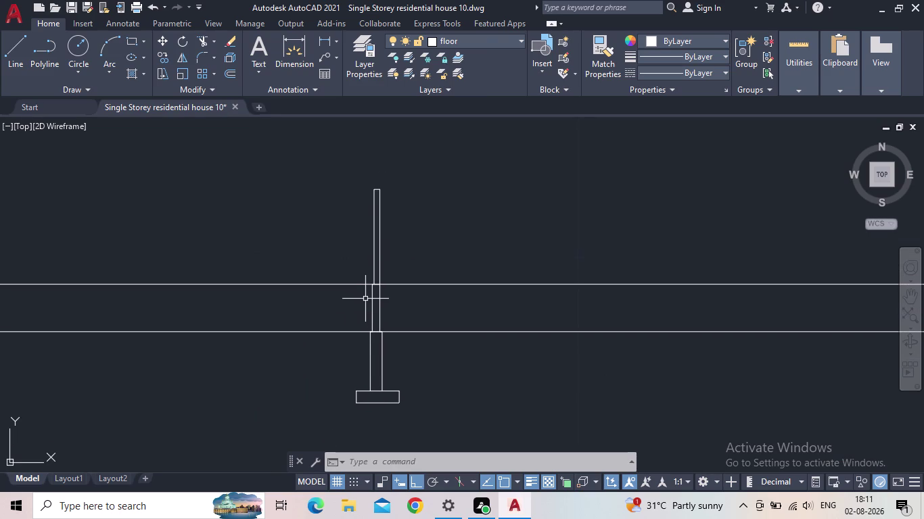
Draw a 0.90 upward line from the wall's top-left corner.
middle_drag(384, 204, 396, 286)
scroll(up, 3)
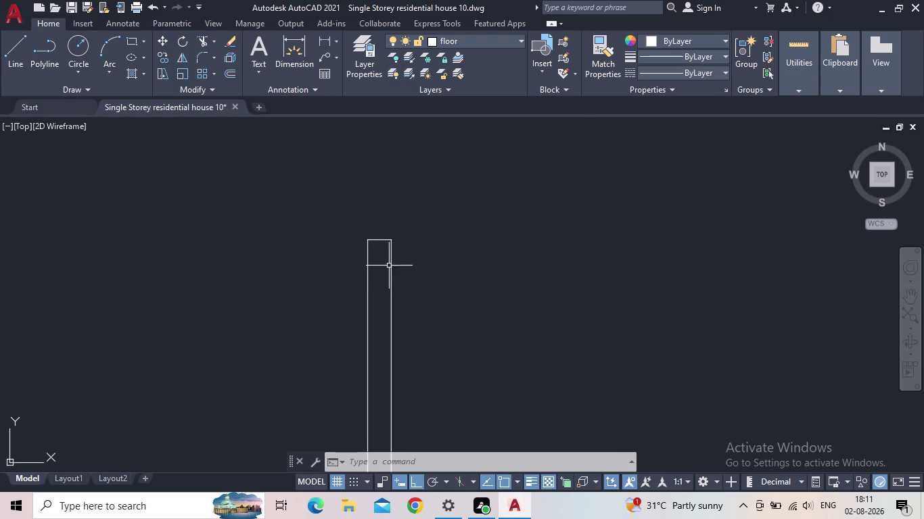
middle_drag(433, 248, 429, 319)
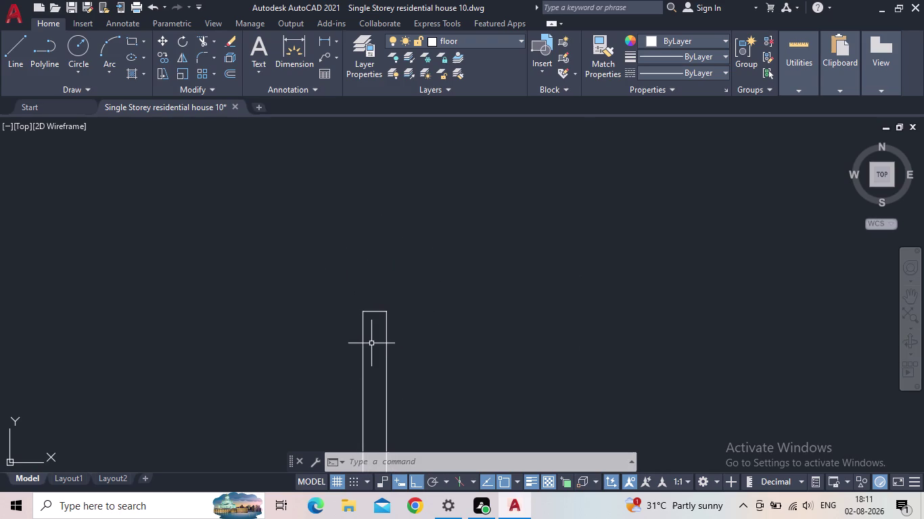
key(l)
key(Return)
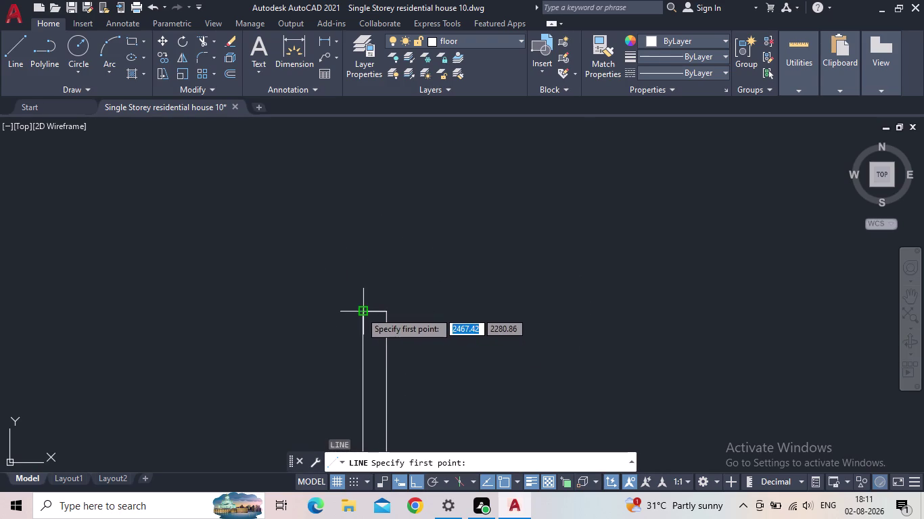
click(360, 312)
middle_drag(358, 159, 354, 219)
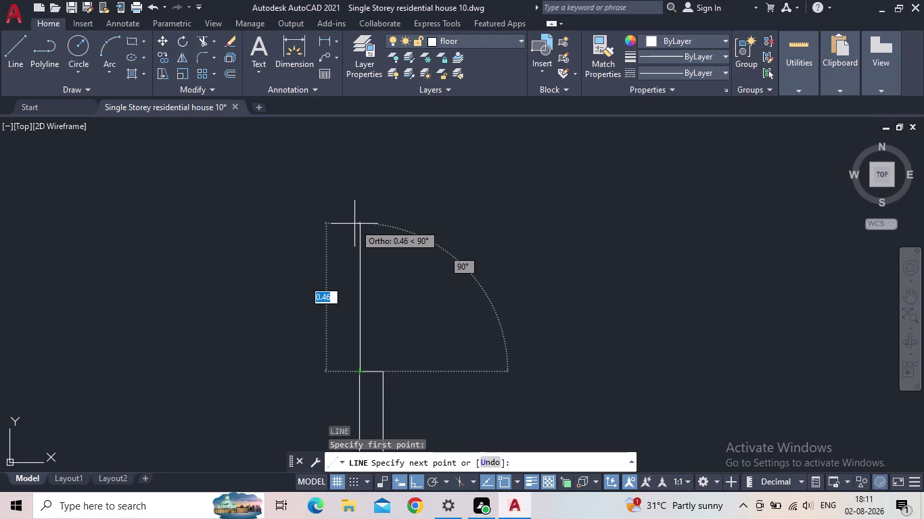
text(0.90)
key(Return)
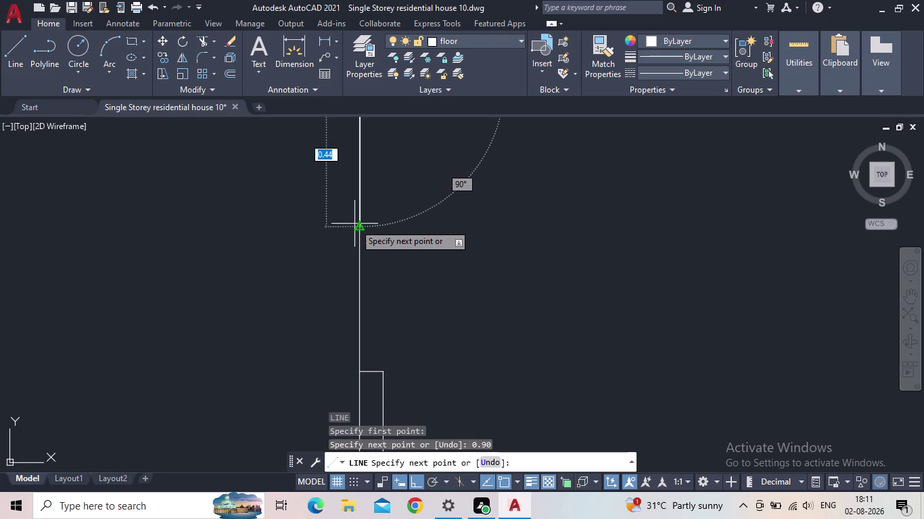
scroll(down, 3)
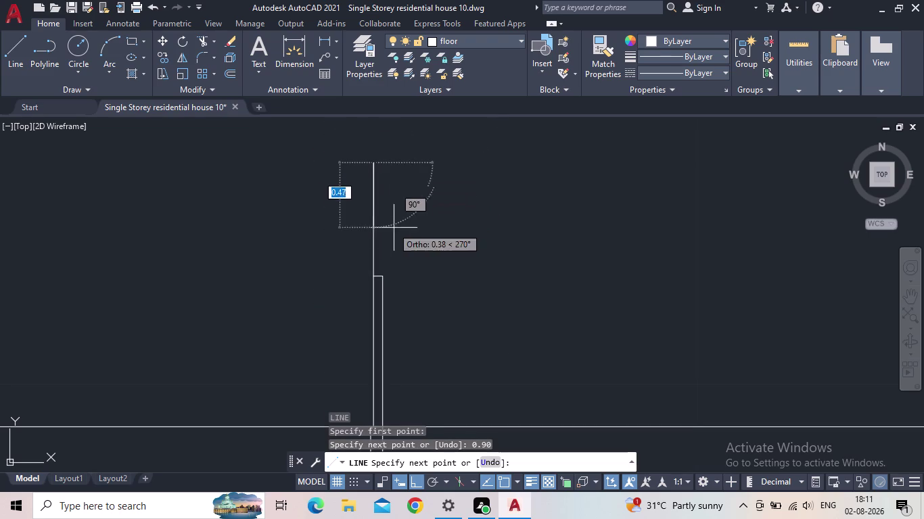
key(Escape)
Draw the 0.90 right side line and close the wall top across both sides.
key(space)
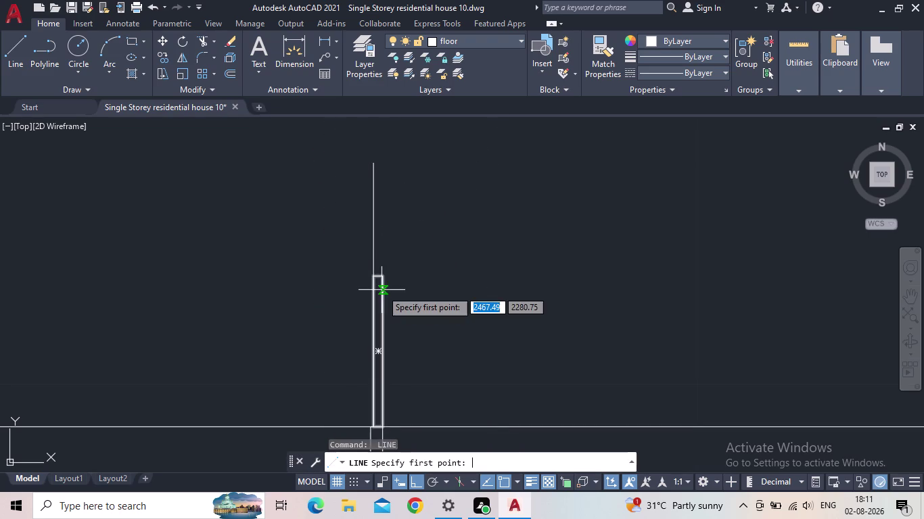
scroll(up, 3)
click(383, 252)
middle_drag(386, 148, 388, 156)
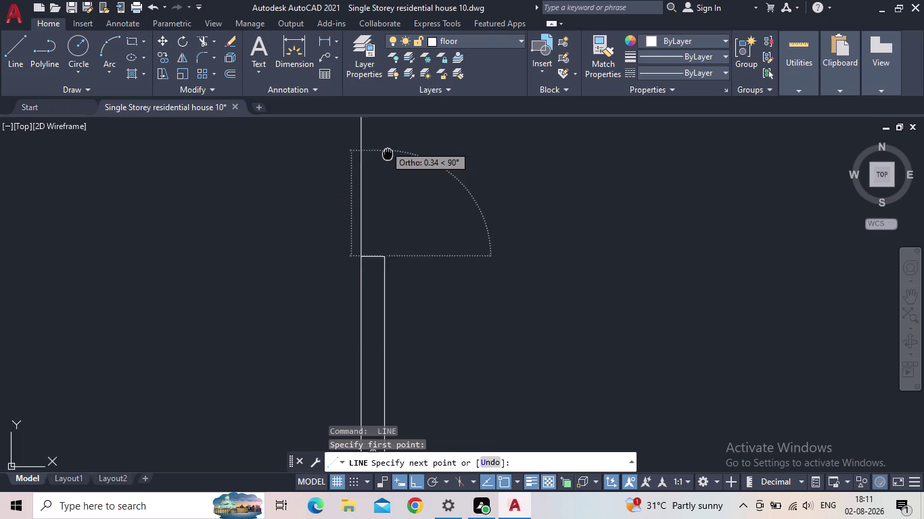
middle_drag(388, 155, 360, 387)
text(0)
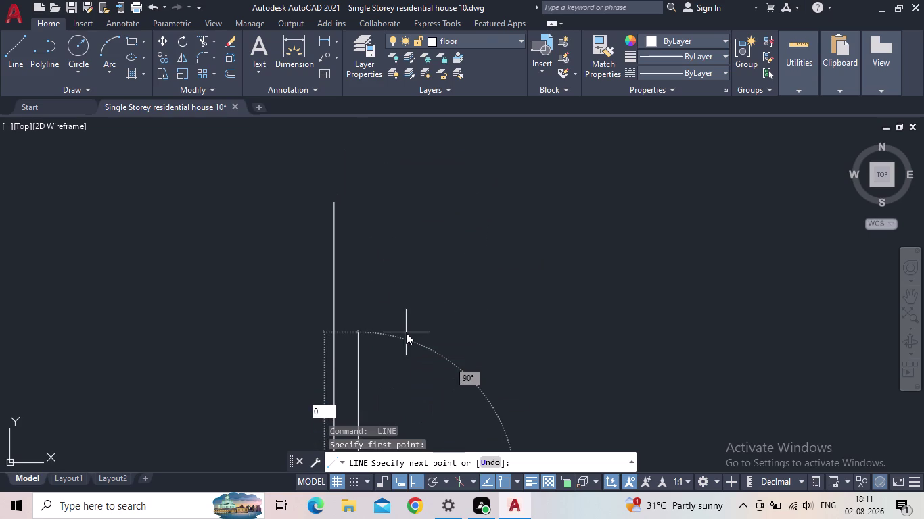
text(.90)
key(Return)
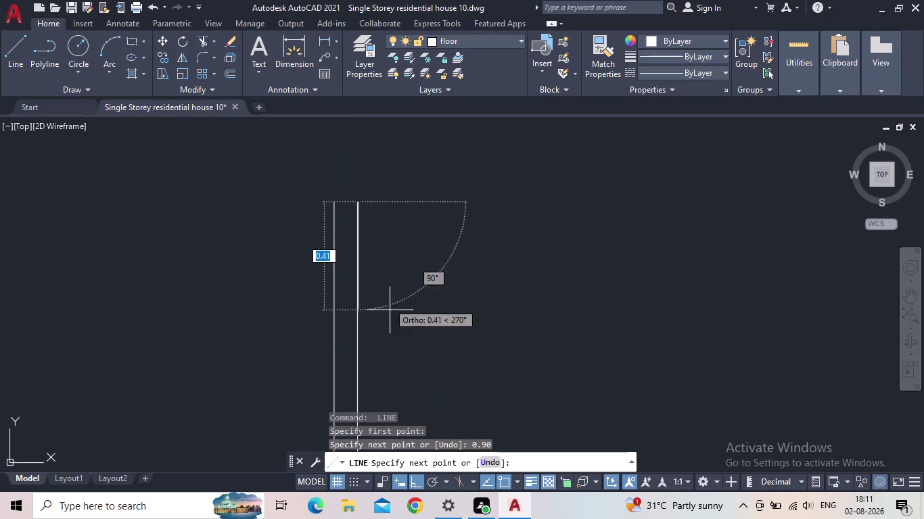
click(334, 202)
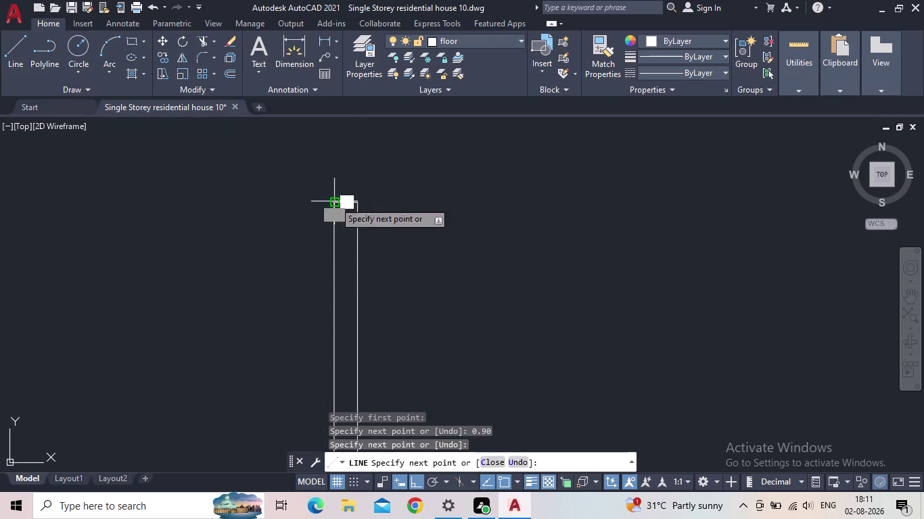
key(Escape)
Draw a line across the wall at the old top joint.
middle_drag(374, 286, 373, 108)
scroll(up, 3)
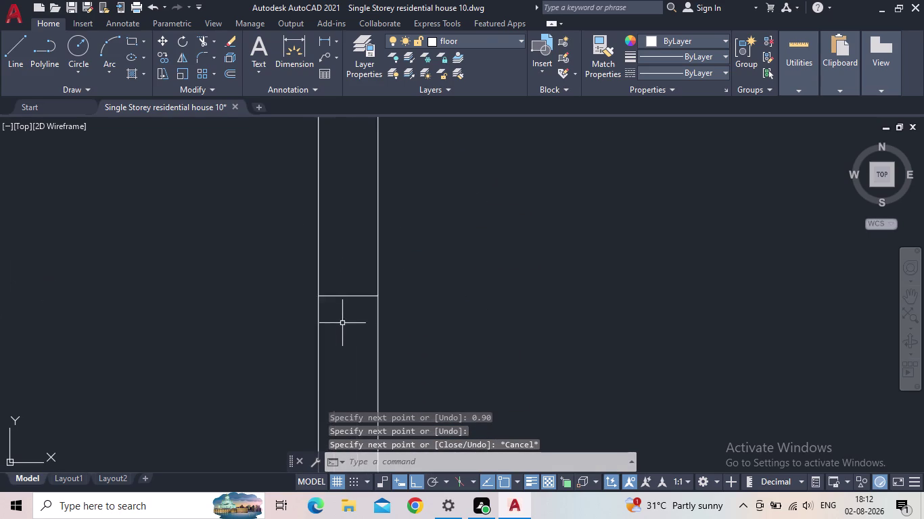
scroll(up, 3)
key(space)
click(395, 281)
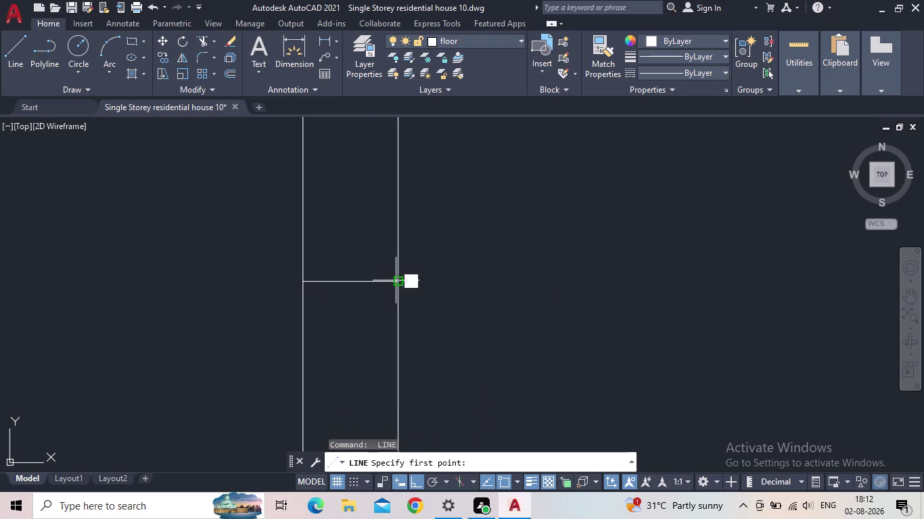
click(303, 280)
key(Escape)
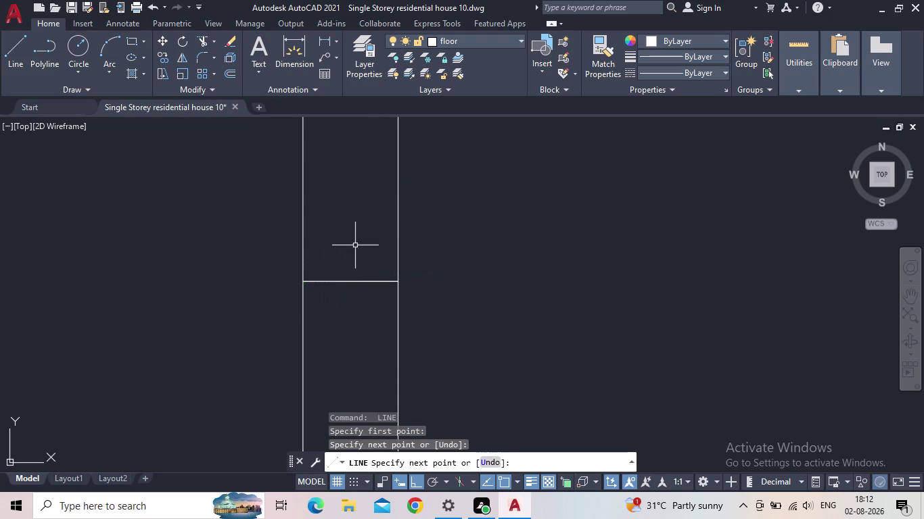
scroll(down, 3)
middle_drag(355, 244, 374, 364)
scroll(down, 3)
middle_drag(402, 297, 422, 275)
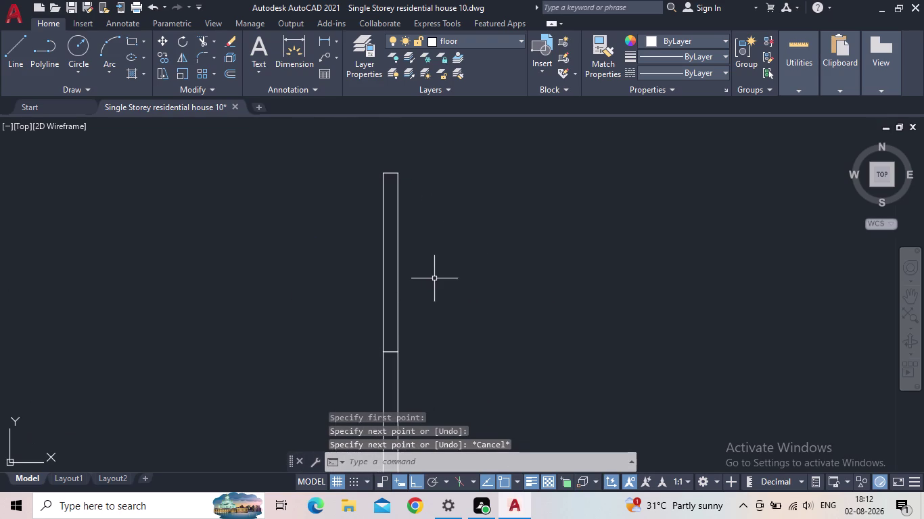
middle_drag(448, 280, 478, 241)
scroll(down, 3)
middle_drag(503, 278, 469, 248)
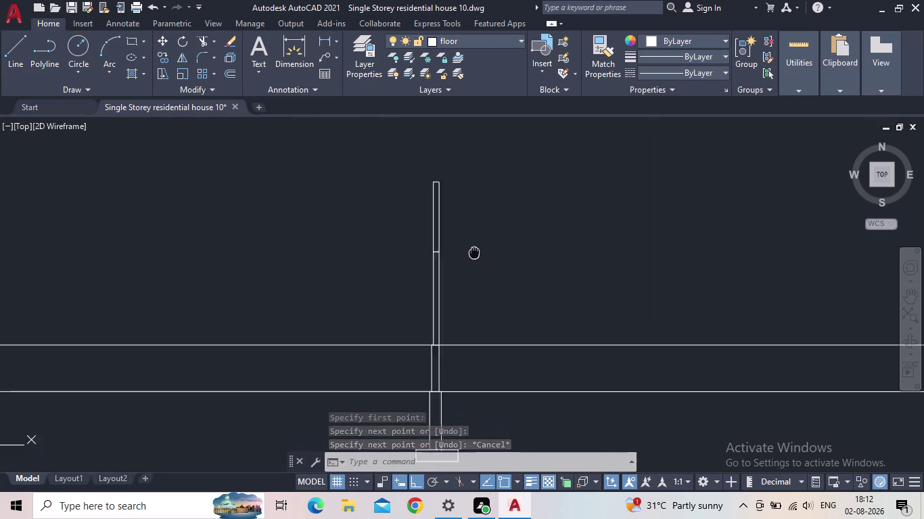
middle_drag(470, 248, 451, 234)
scroll(down, 3)
middle_drag(466, 250, 449, 267)
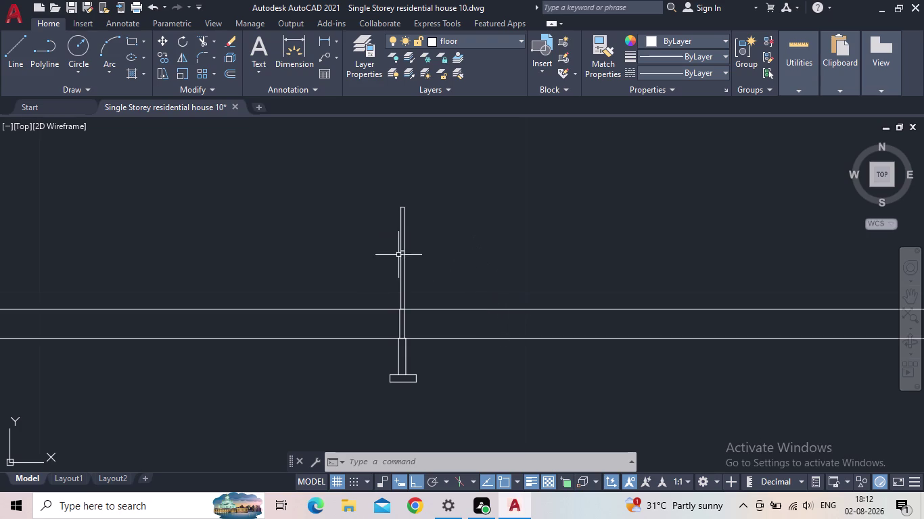
scroll(up, 3)
middle_click(467, 306)
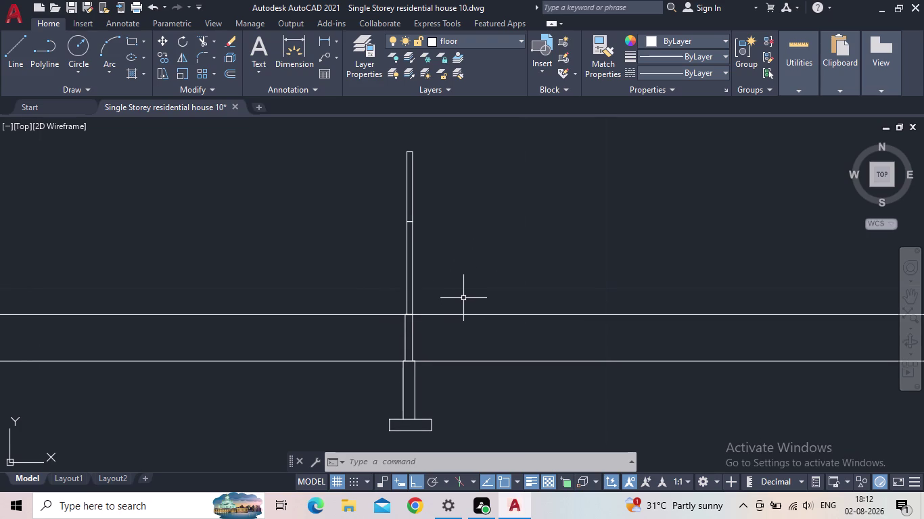
scroll(down, 3)
middle_drag(466, 299, 504, 259)
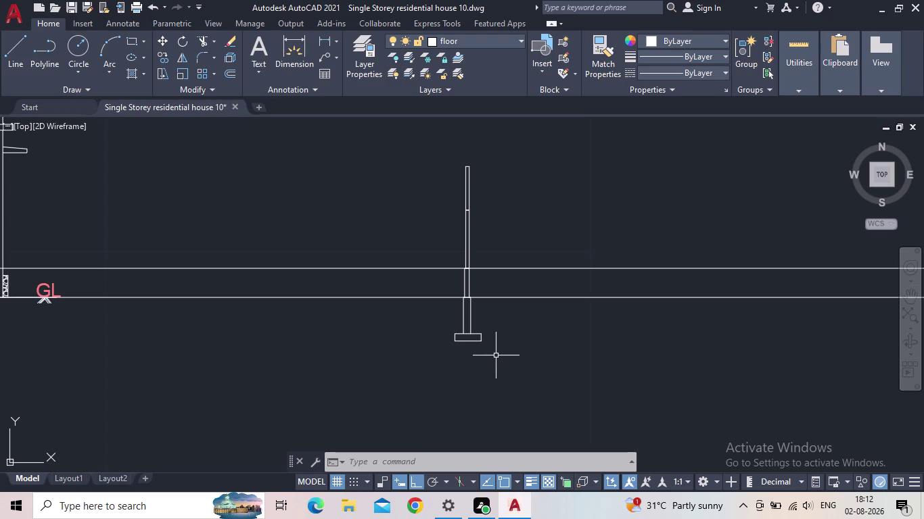
scroll(down, 3)
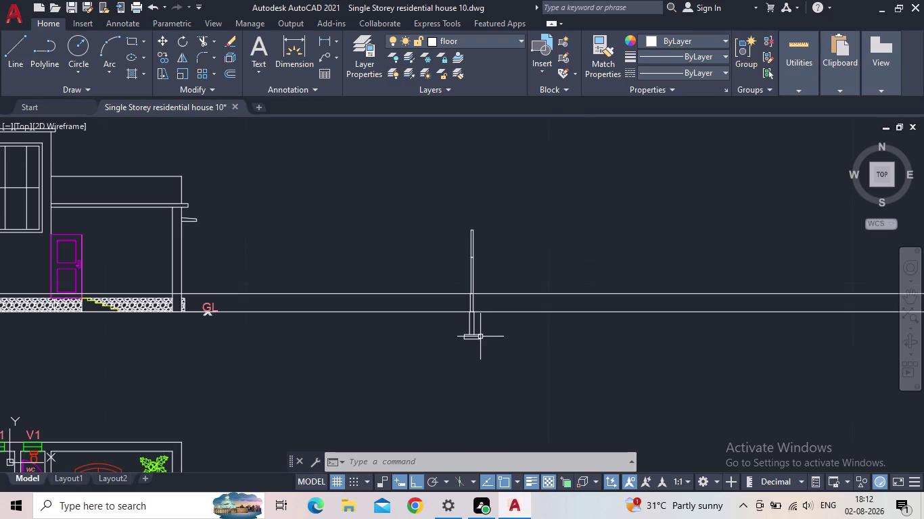
middle_drag(494, 336, 465, 393)
scroll(down, 3)
scroll(up, 3)
middle_drag(452, 363, 472, 309)
scroll(up, 3)
click(494, 387)
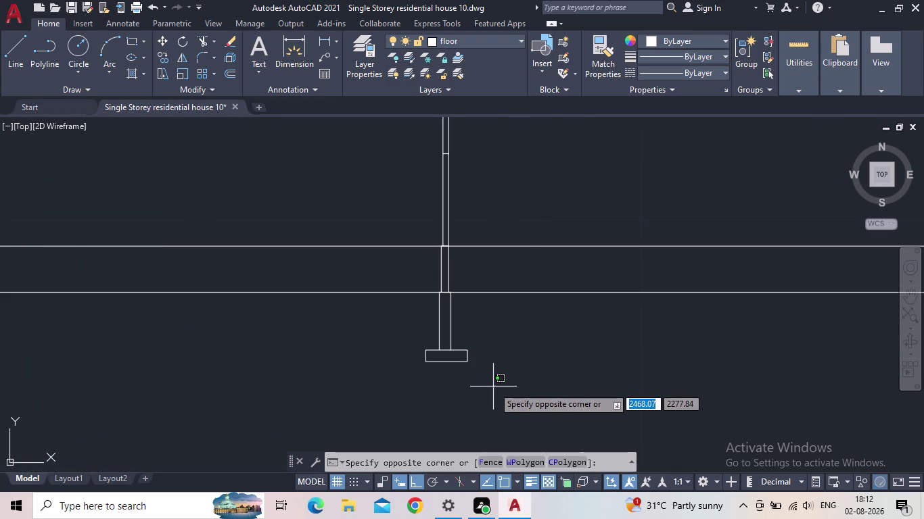
Select the wall lines above the construction lines and erase them.
click(493, 386)
click(504, 354)
click(505, 349)
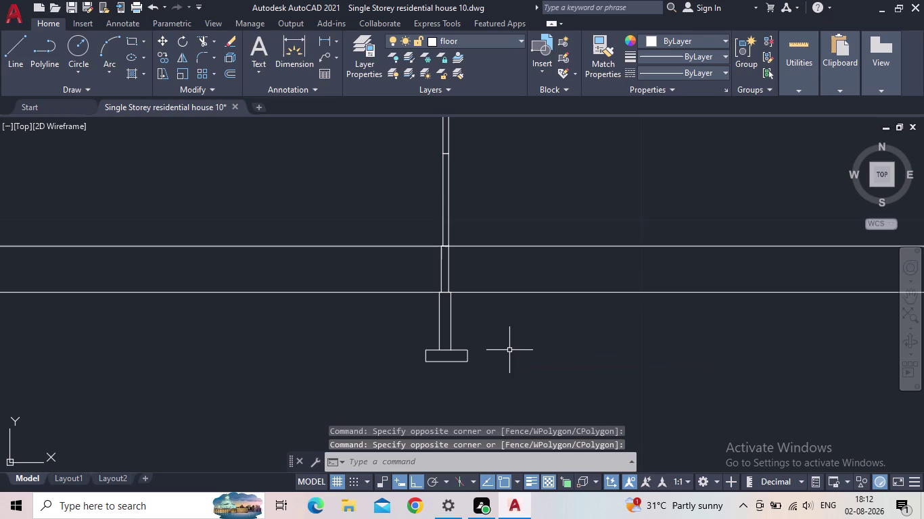
drag(459, 266, 451, 266)
click(423, 264)
drag(478, 225, 444, 220)
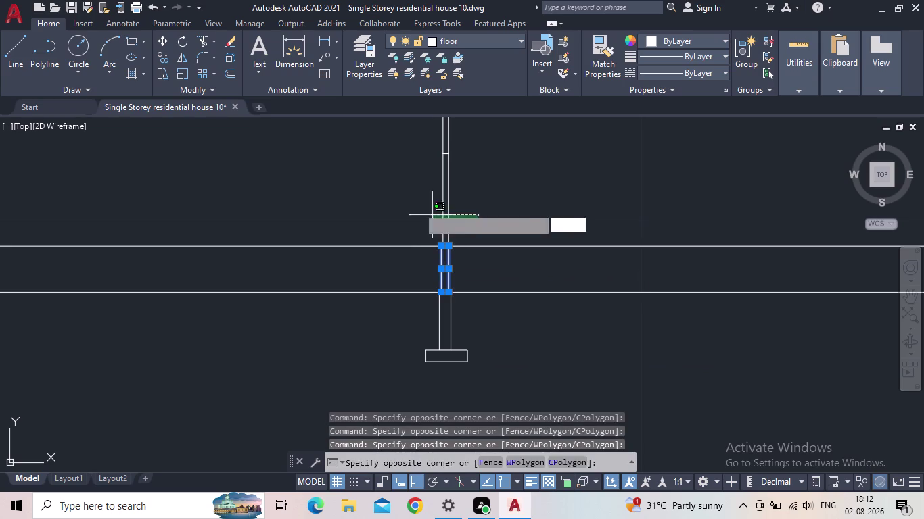
click(403, 201)
middle_drag(452, 184, 439, 290)
scroll(up, 3)
drag(453, 214, 414, 205)
click(328, 185)
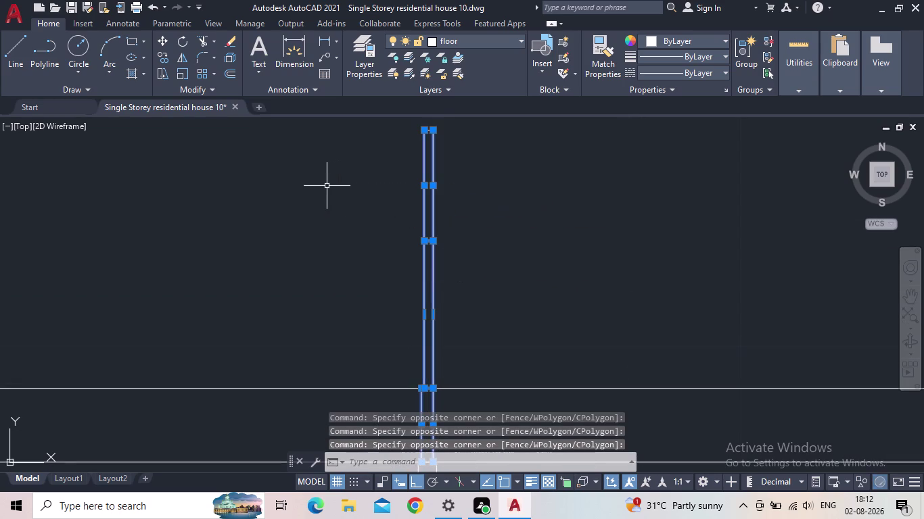
key(Delete)
Erase the leftover wall fragments and select the wall's top cap line.
scroll(down, 3)
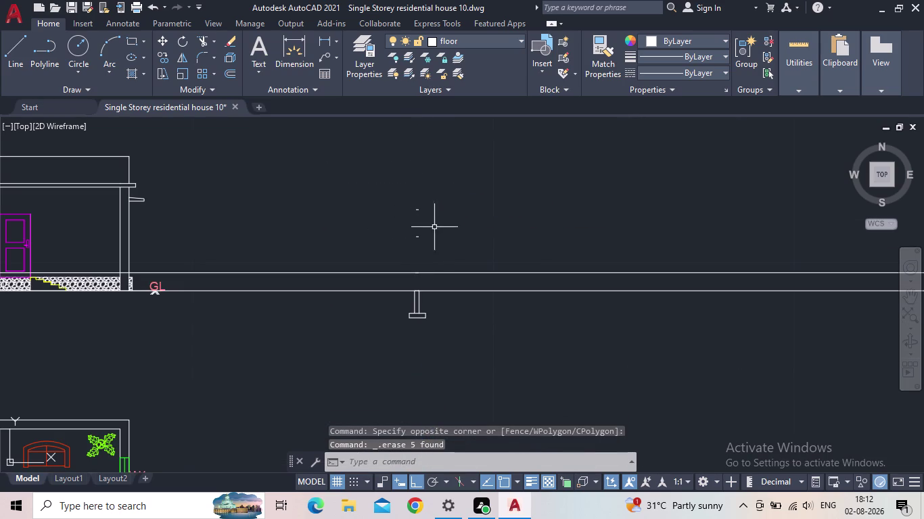
drag(430, 249, 426, 244)
click(366, 168)
key(Delete)
middle_drag(424, 246, 429, 236)
scroll(up, 3)
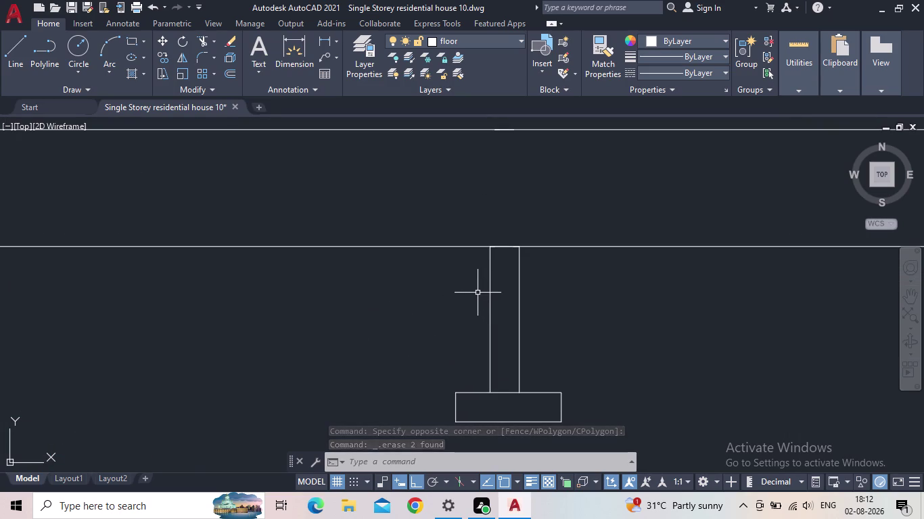
scroll(up, 3)
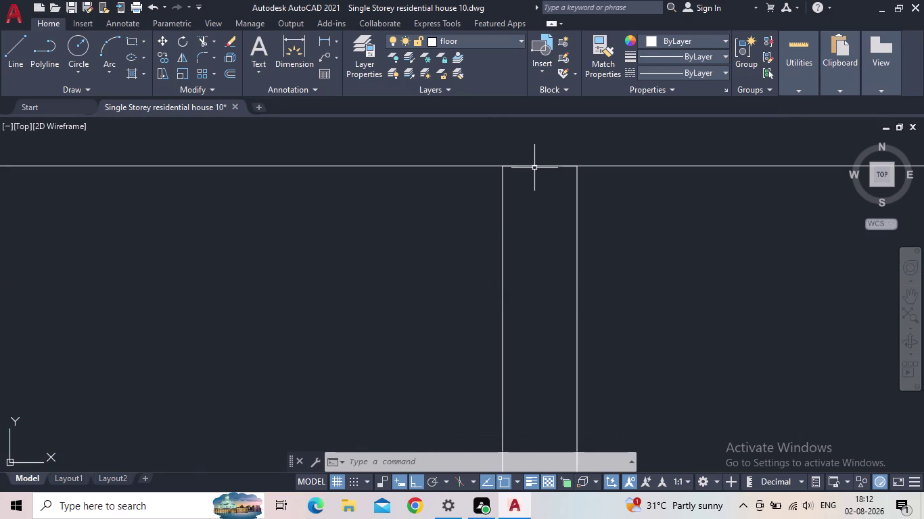
click(534, 165)
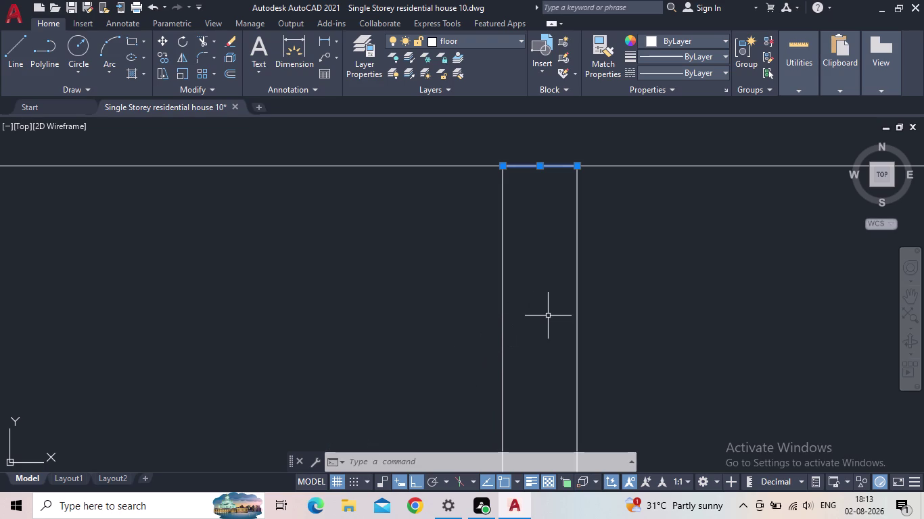
Erase the wall's top cap line and both pieces of the footing's top edge.
key(Delete)
scroll(down, 3)
middle_drag(541, 294, 467, 258)
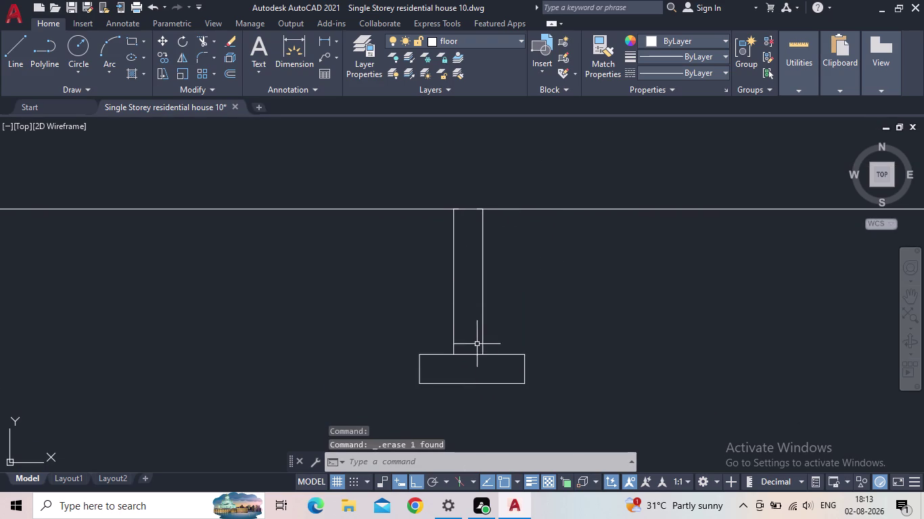
click(468, 353)
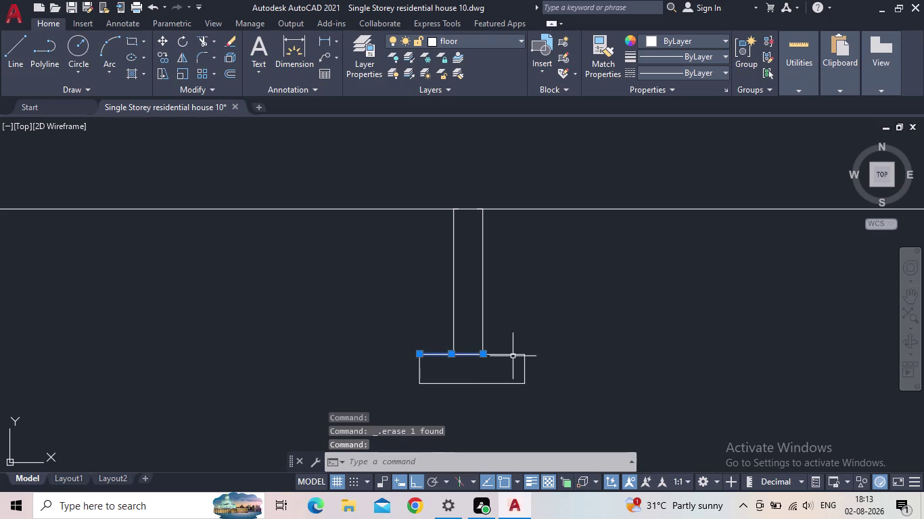
key(Delete)
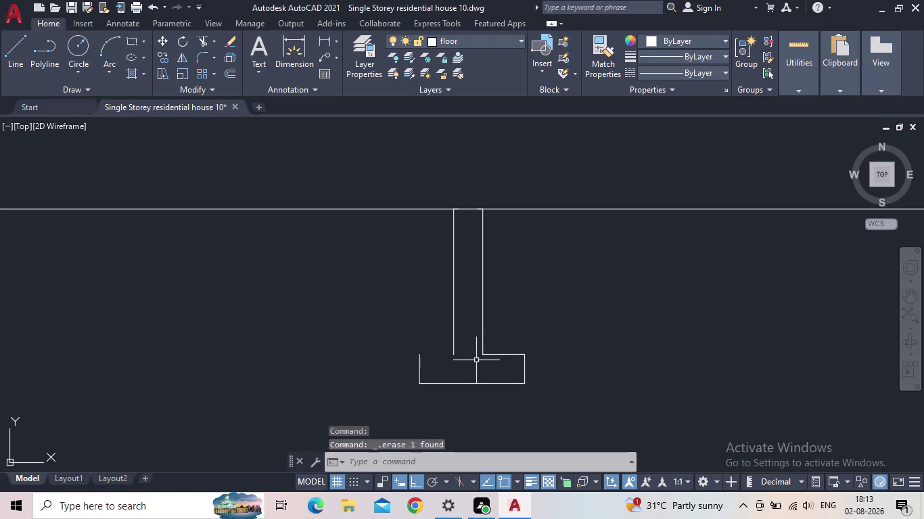
click(503, 356)
key(Delete)
Erase the footing's bottom edge and both sides, then select the left wall line.
click(475, 385)
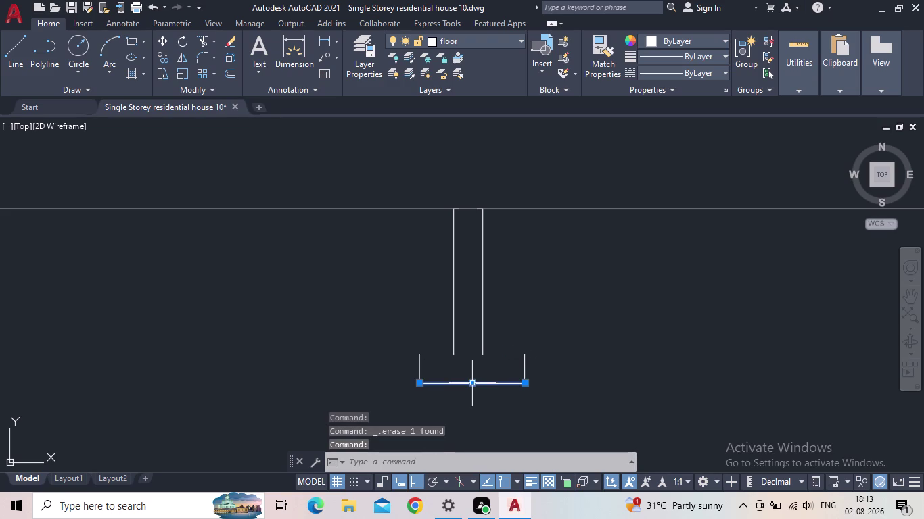
key(Delete)
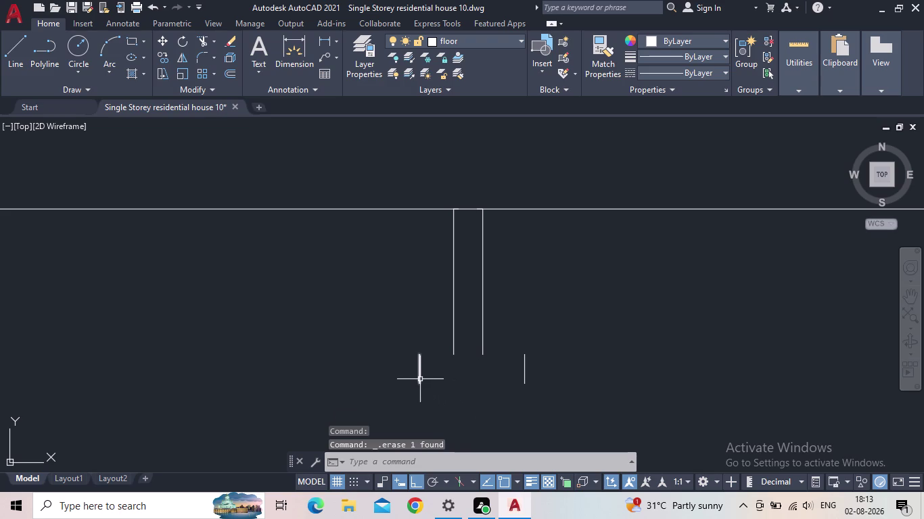
click(420, 379)
click(525, 374)
key(Delete)
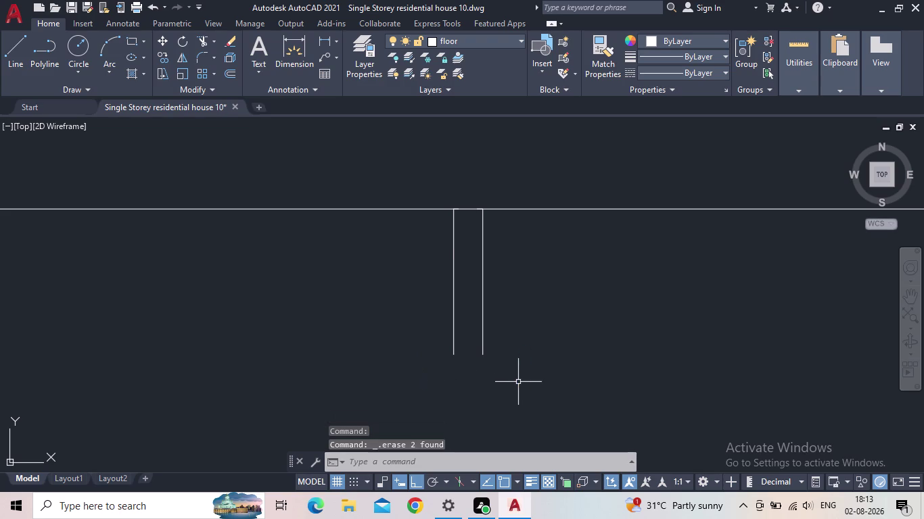
click(455, 239)
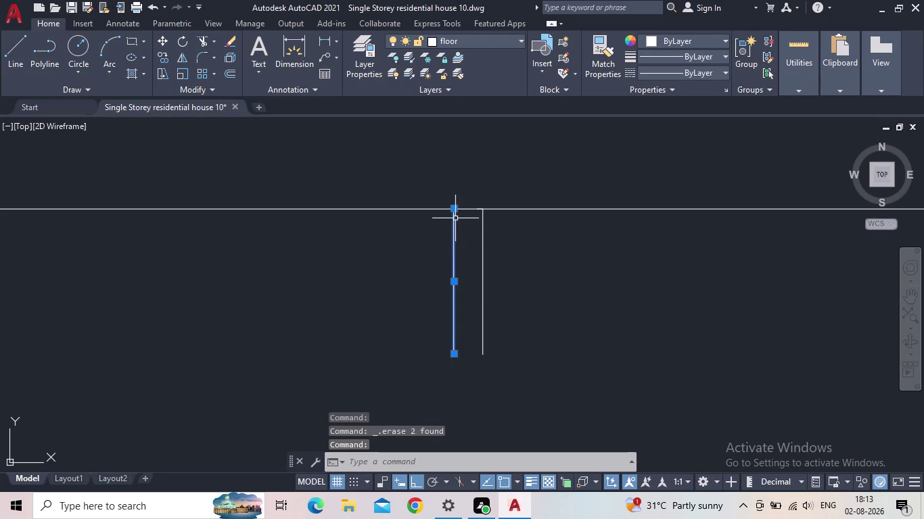
Move the left wall line further left to widen the wall stem.
click(455, 286)
click(454, 283)
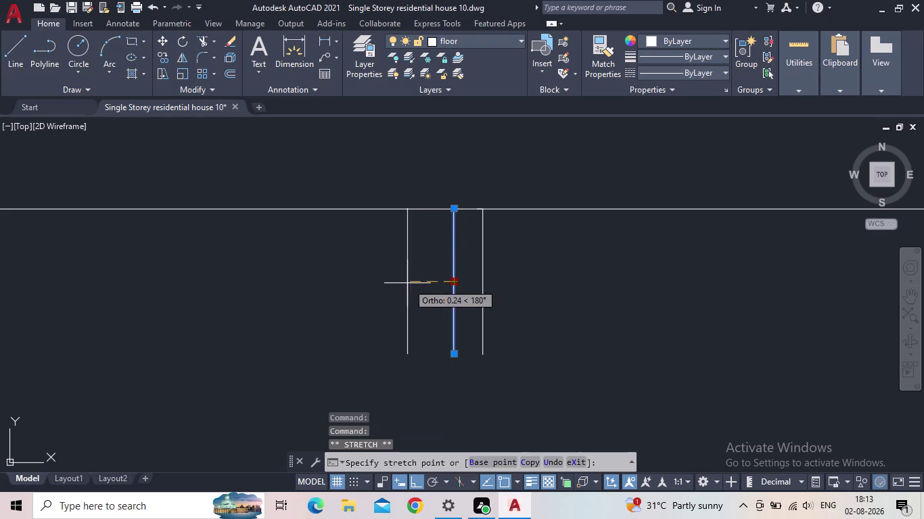
scroll(down, 3)
scroll(down, 3)
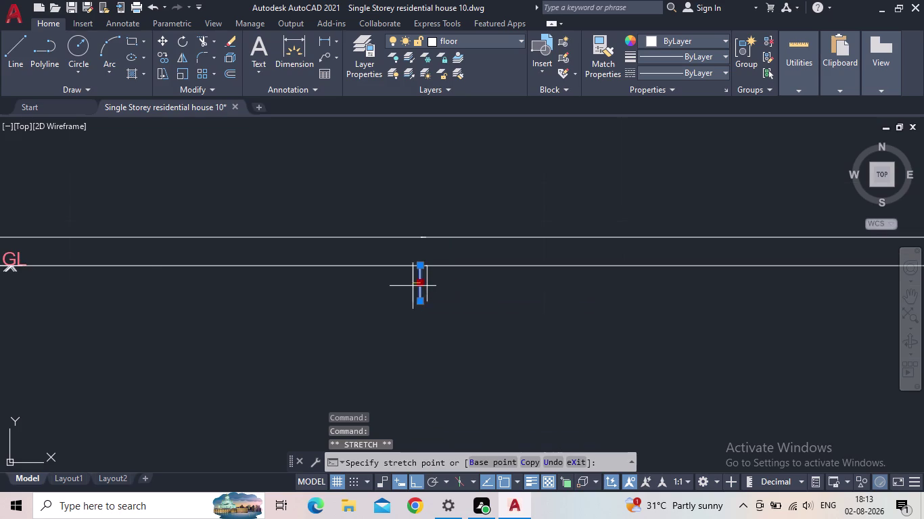
scroll(down, 3)
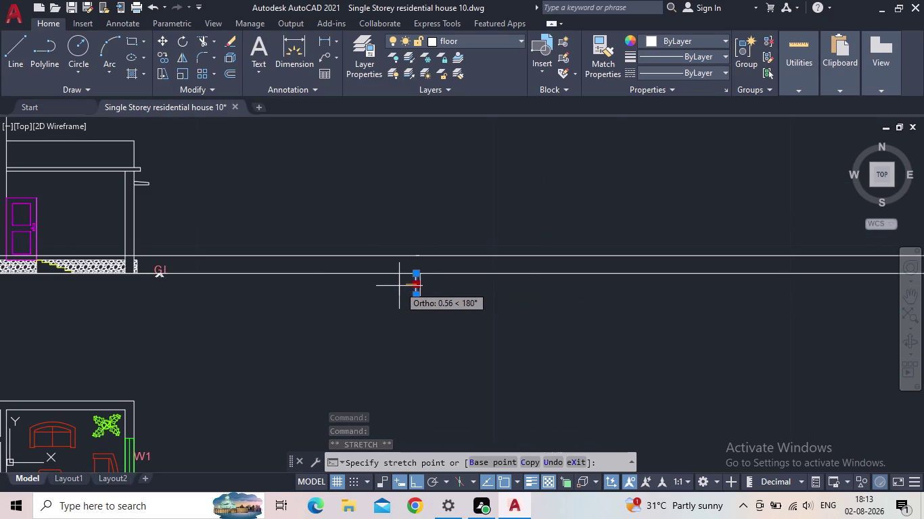
click(399, 286)
scroll(up, 3)
scroll(up, 3)
middle_drag(409, 282, 414, 282)
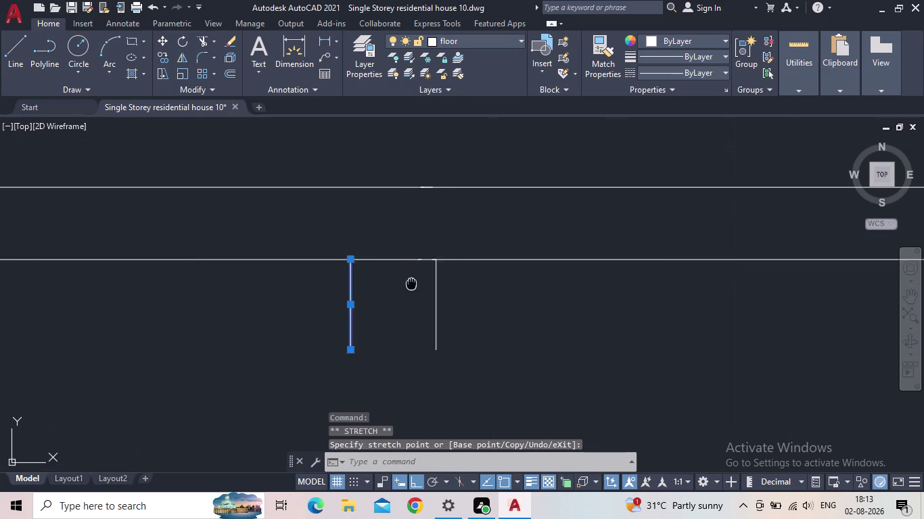
middle_drag(415, 282, 518, 275)
scroll(down, 3)
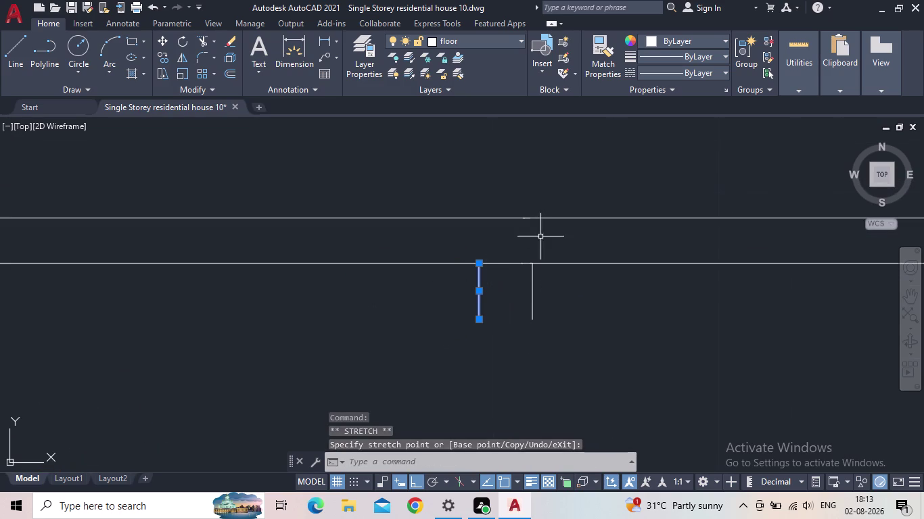
Start a linear dimension between the wall lines, then cancel it.
click(326, 38)
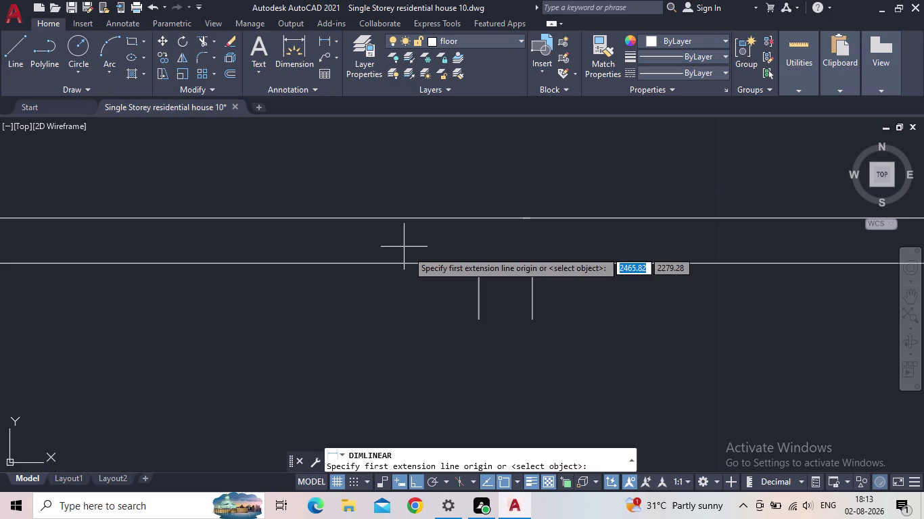
click(482, 267)
click(535, 266)
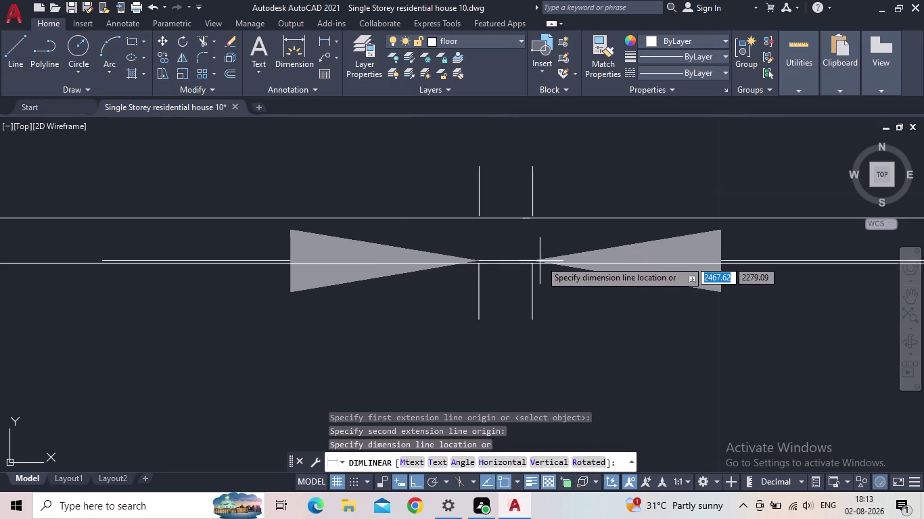
scroll(down, 3)
key(Escape)
scroll(up, 3)
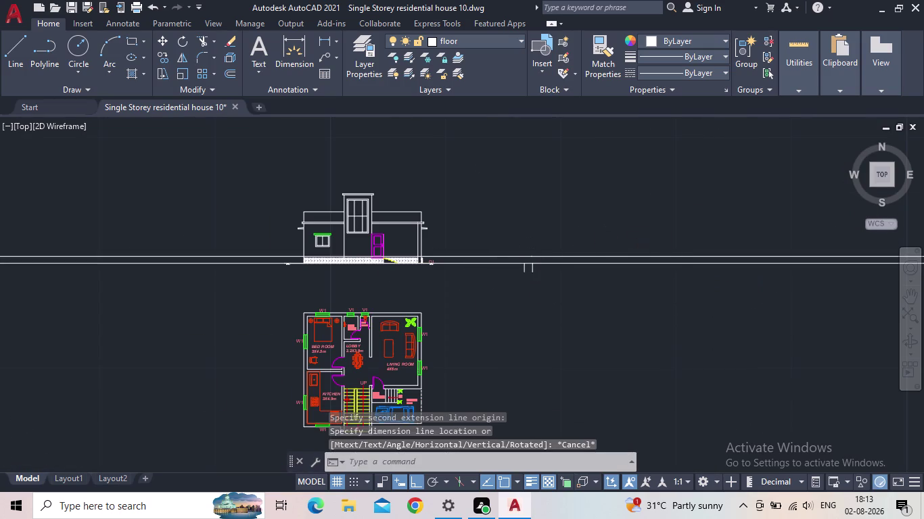
scroll(up, 3)
scroll(up, 3)
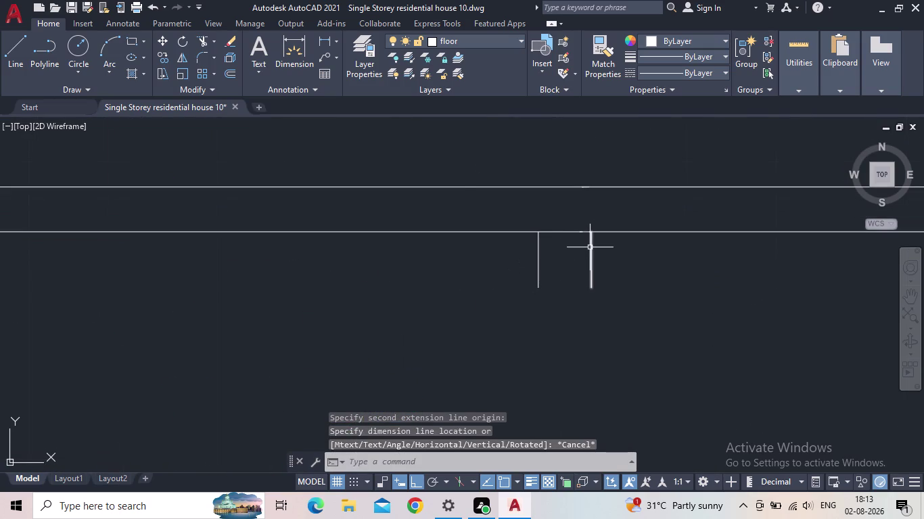
Draw a line from the wall top down beside the wall, first segment length 1.
click(19, 52)
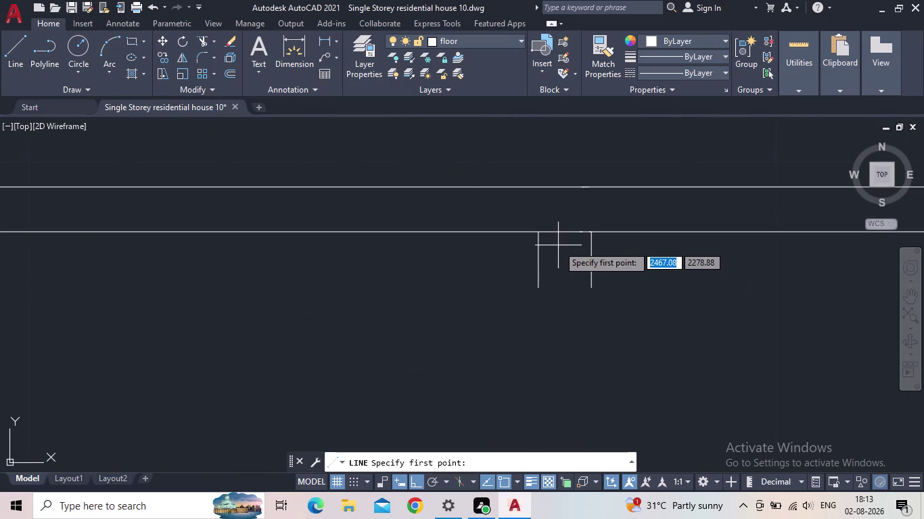
click(541, 233)
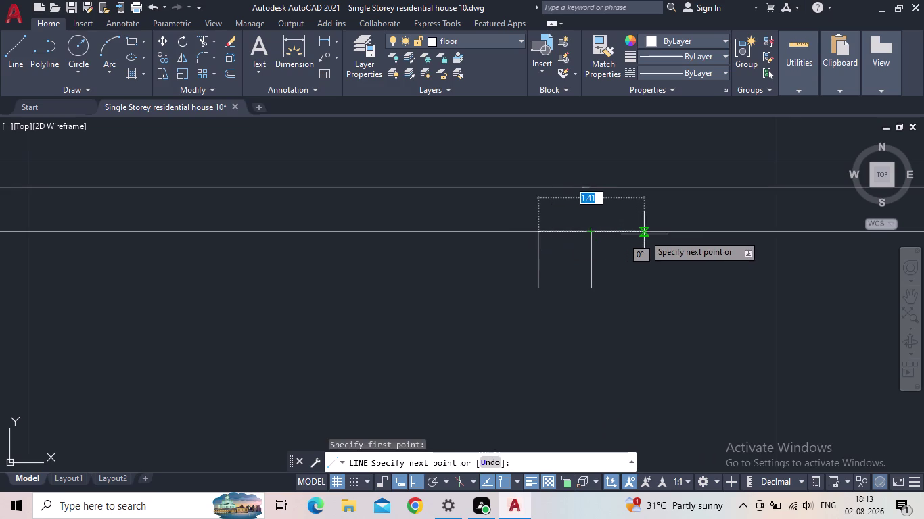
key(1)
key(Return)
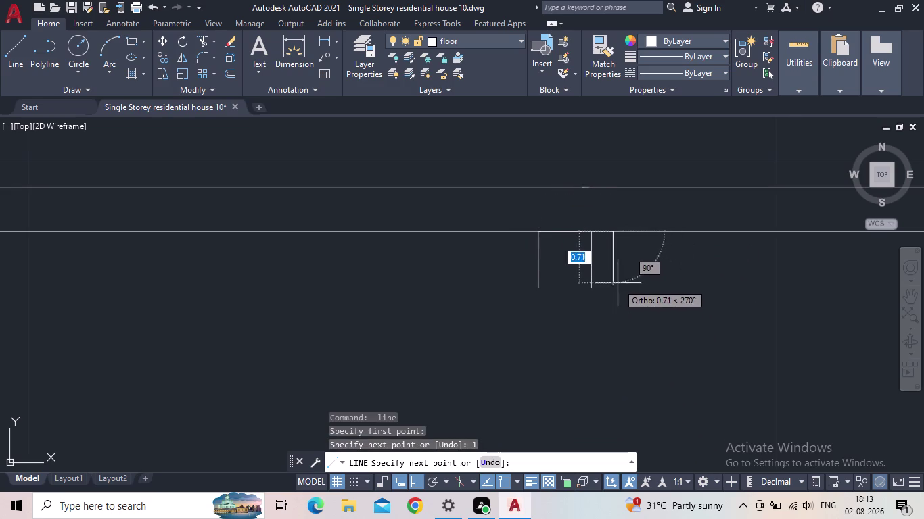
click(633, 354)
key(Escape)
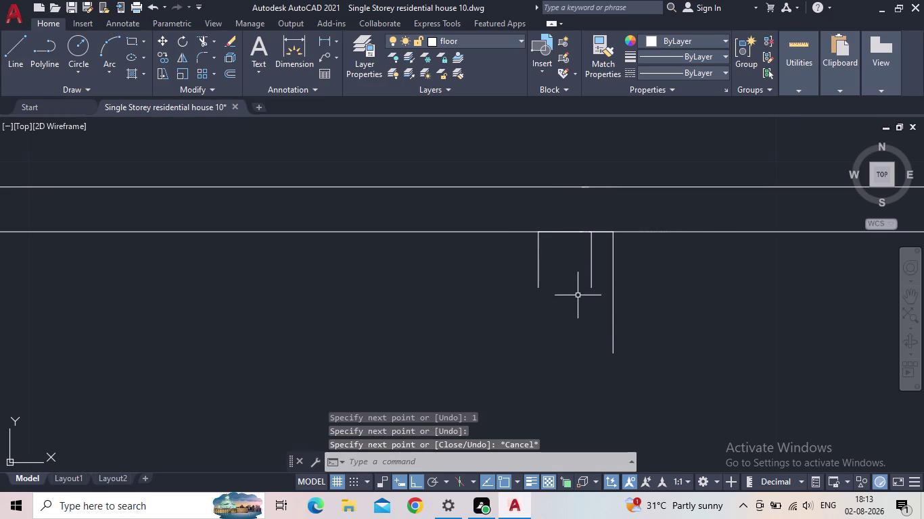
Move the short inner line onto the new wall face and erase the overlong duplicate line.
click(592, 273)
click(591, 260)
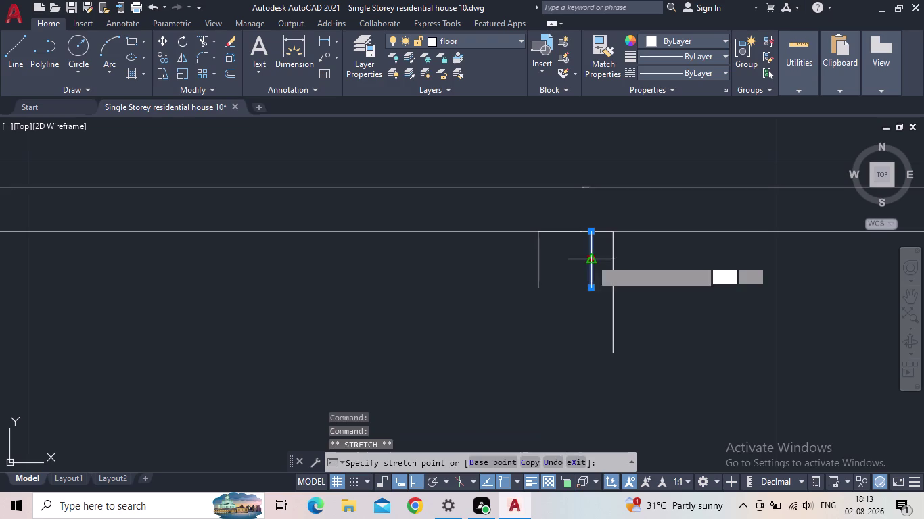
click(613, 260)
key(Escape)
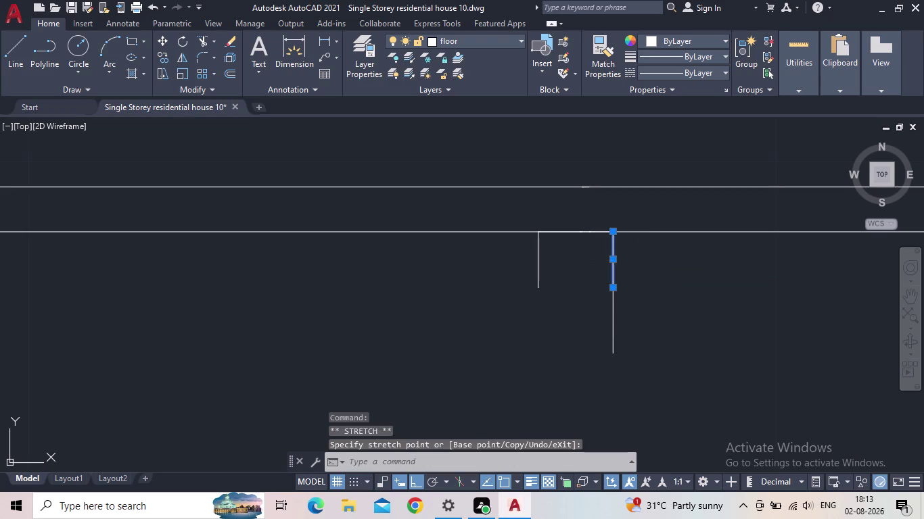
drag(625, 313, 615, 313)
click(599, 311)
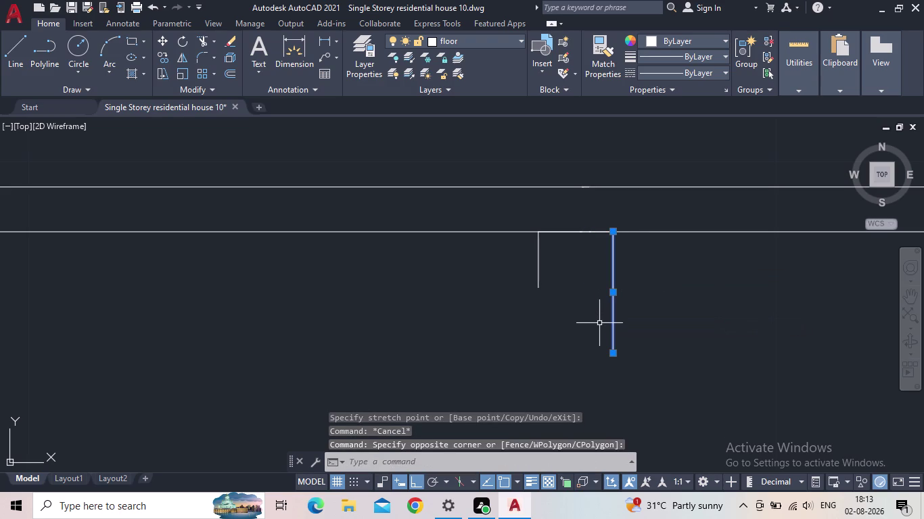
key(Delete)
click(570, 230)
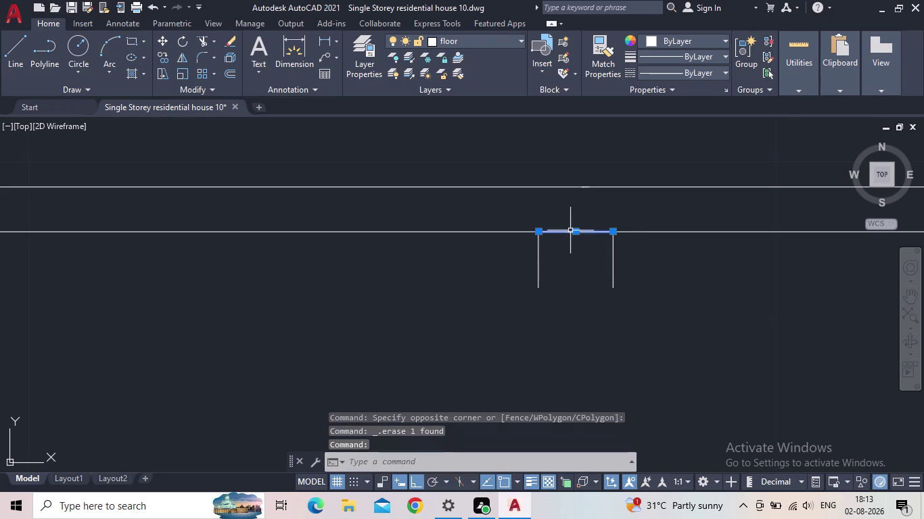
key(Escape)
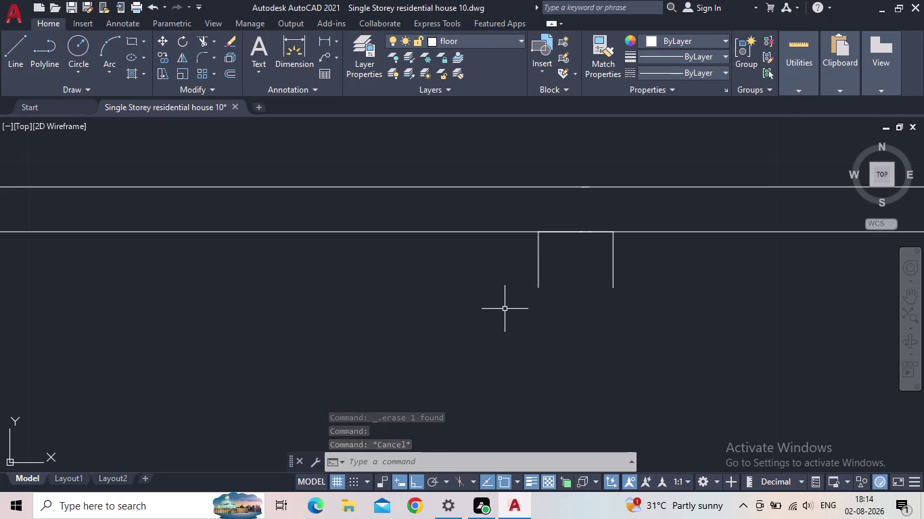
Draw the wall base line and a 0.15-deep footing edge beneath the wall.
key(l)
key(Return)
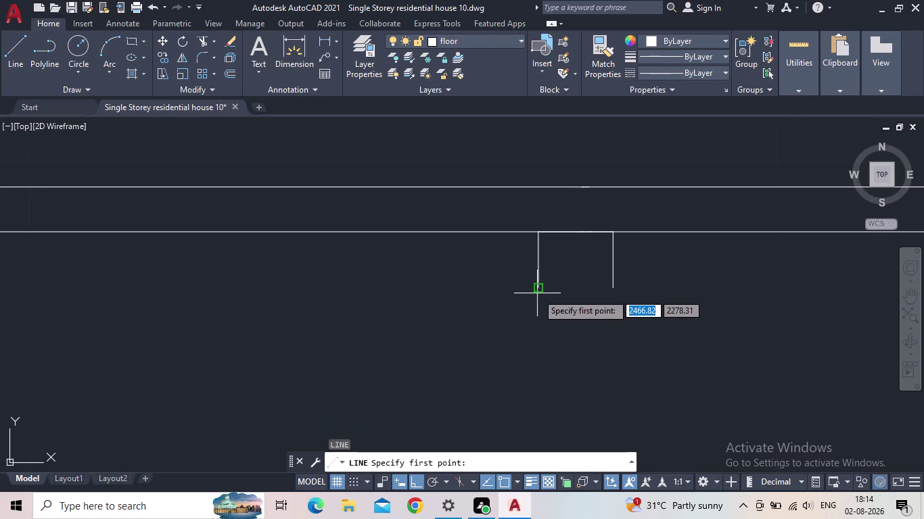
click(536, 293)
click(616, 287)
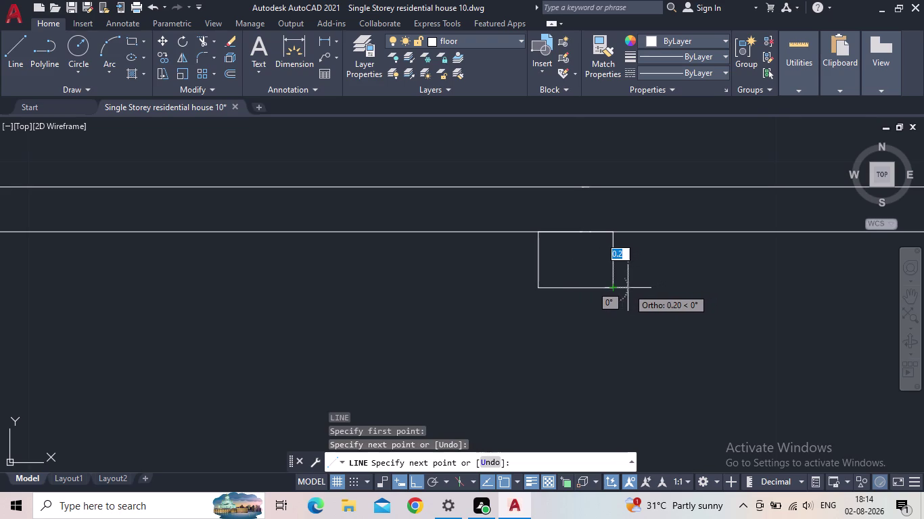
scroll(up, 3)
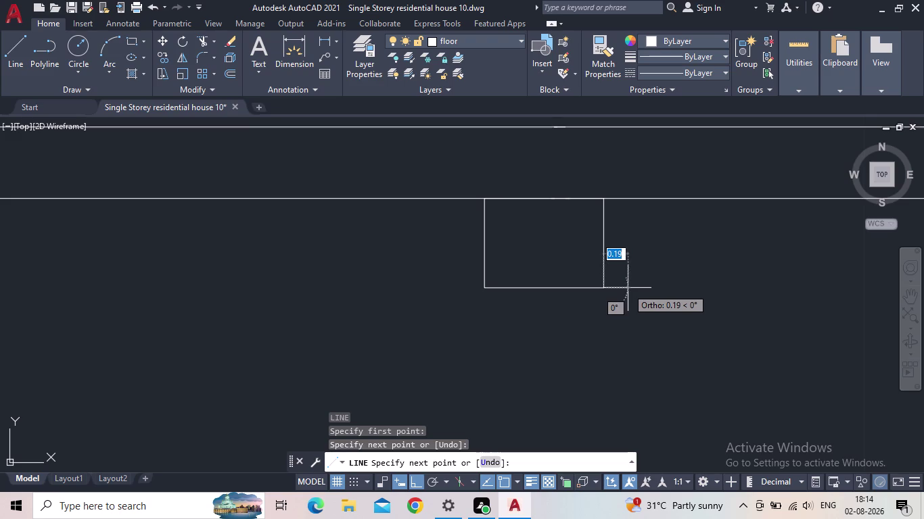
click(628, 288)
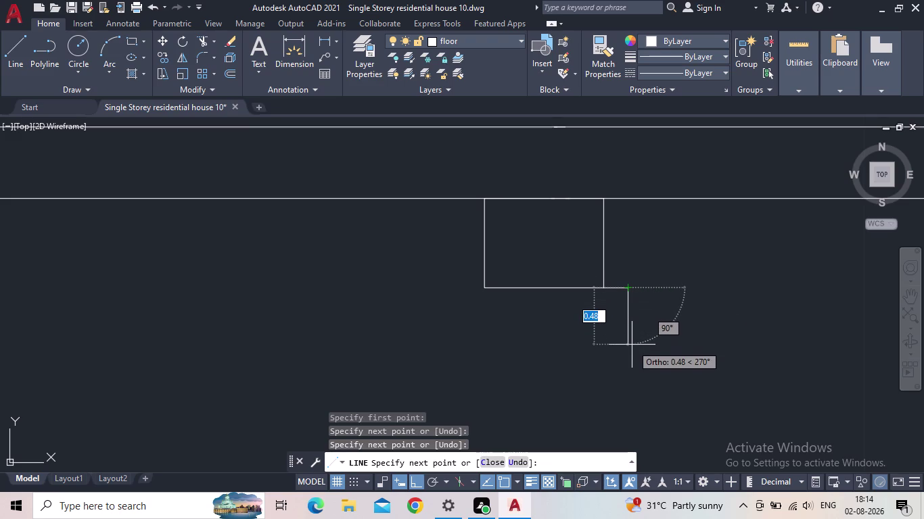
scroll(down, 3)
middle_drag(633, 341, 629, 333)
scroll(down, 3)
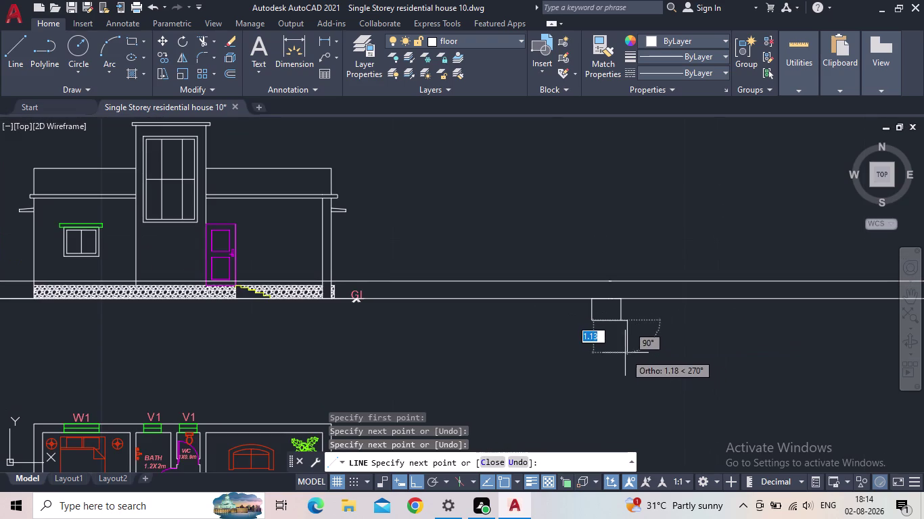
scroll(up, 3)
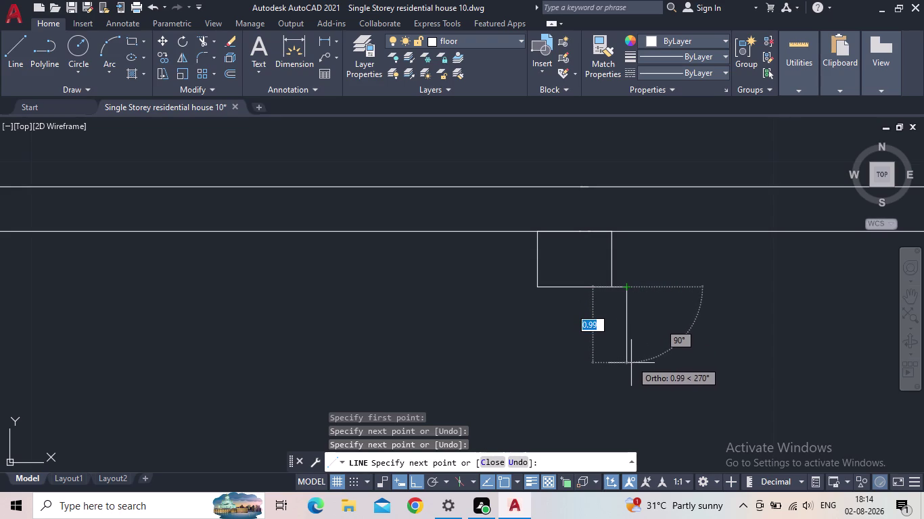
text(0)
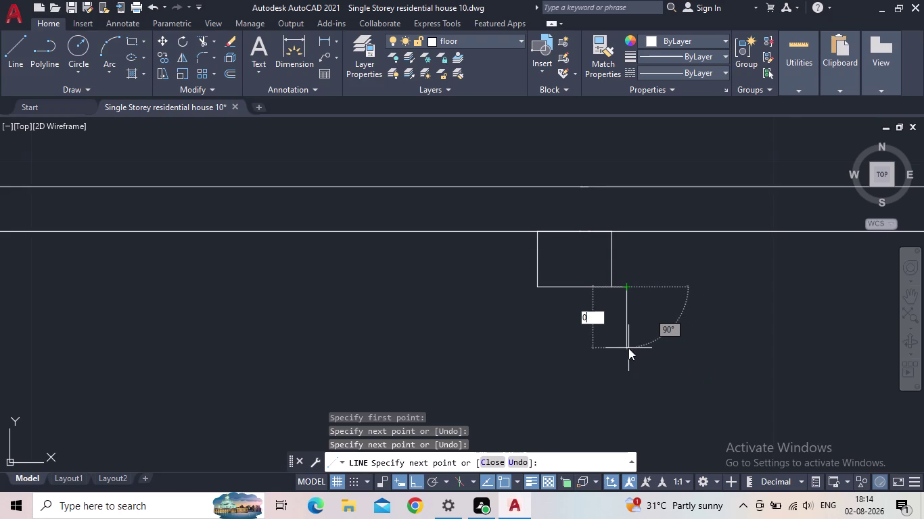
text(.15)
key(Return)
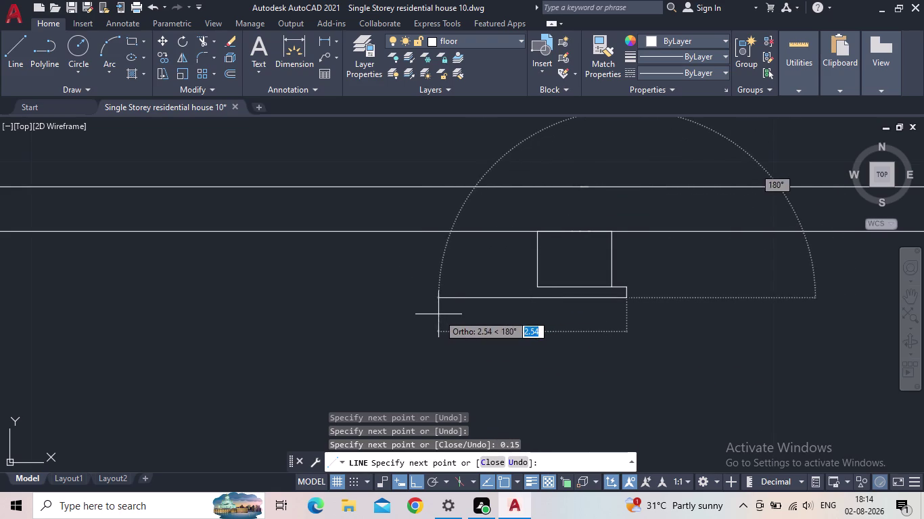
click(439, 315)
key(Escape)
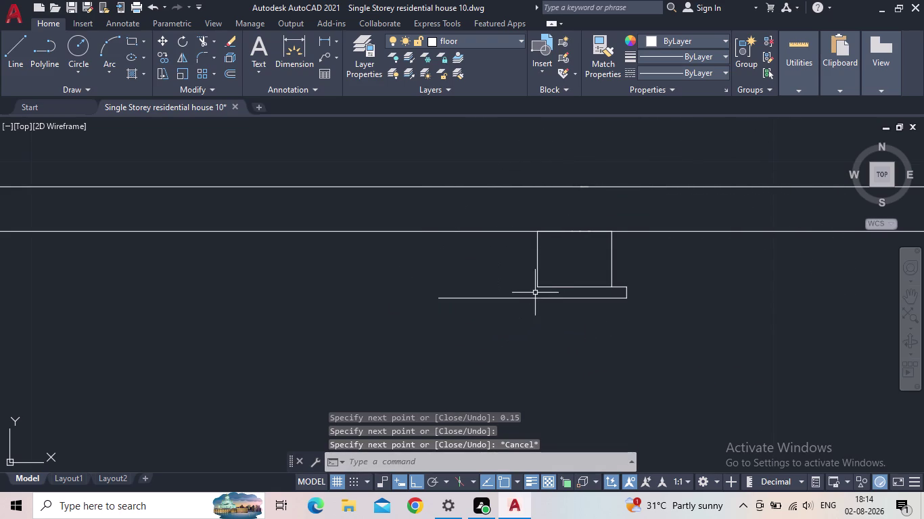
Draw the footing's left top corner and its left side down to the base.
key(l)
key(Return)
scroll(up, 3)
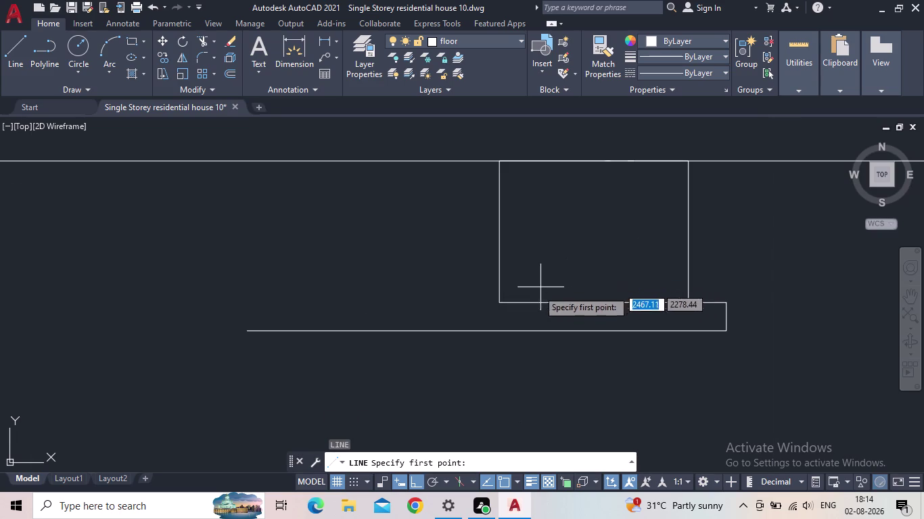
click(500, 305)
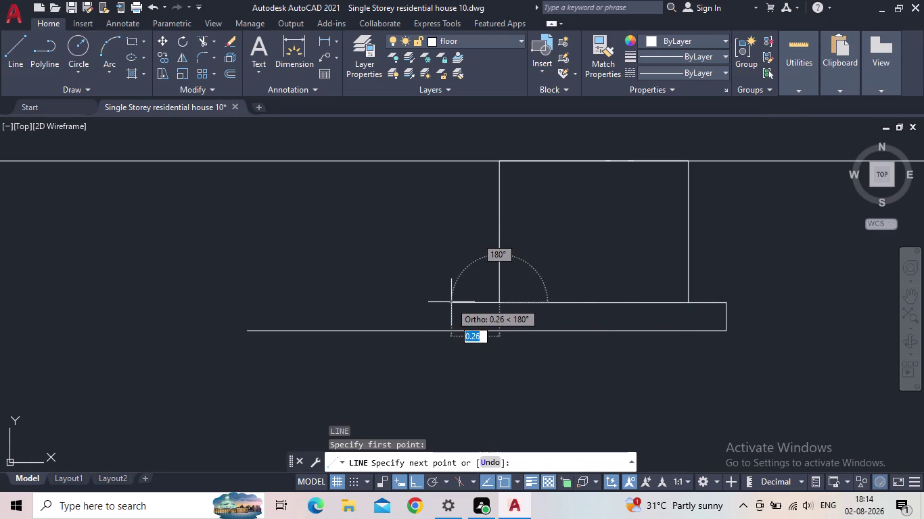
click(460, 306)
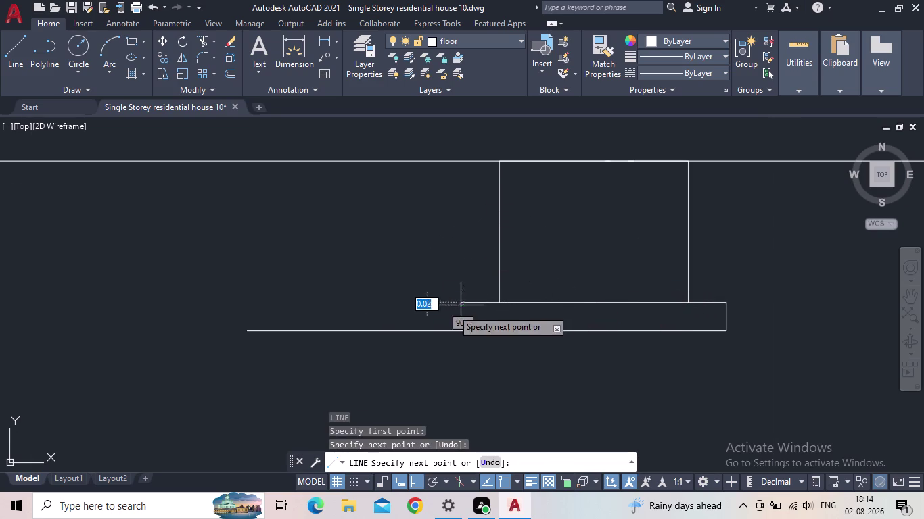
click(462, 332)
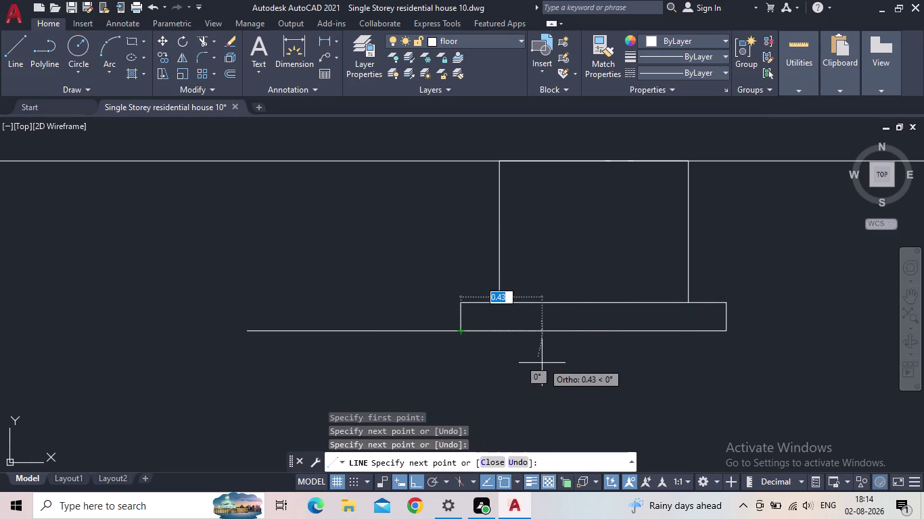
key(Escape)
Trim the leftover line beyond the footing with TR and inspect the section.
text(TR)
key(space)
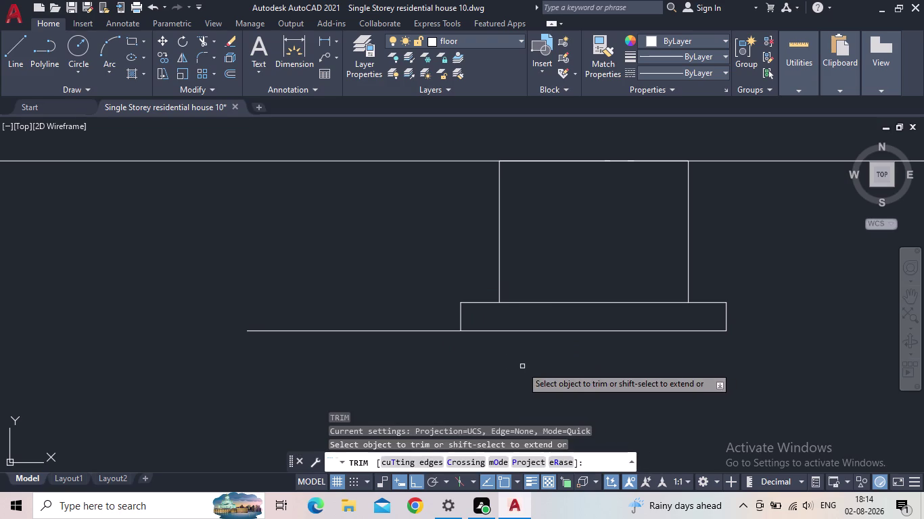
drag(451, 352, 373, 293)
scroll(down, 3)
scroll(down, 3)
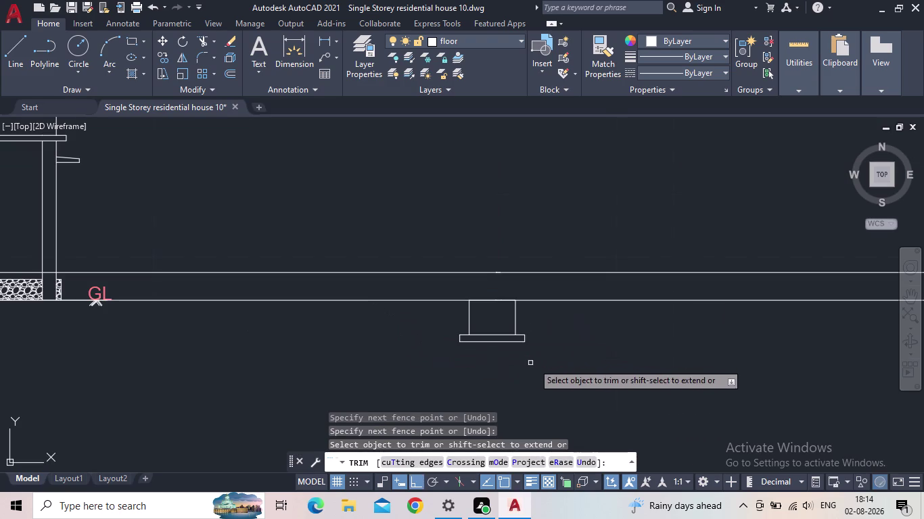
middle_drag(577, 361, 581, 371)
key(Escape)
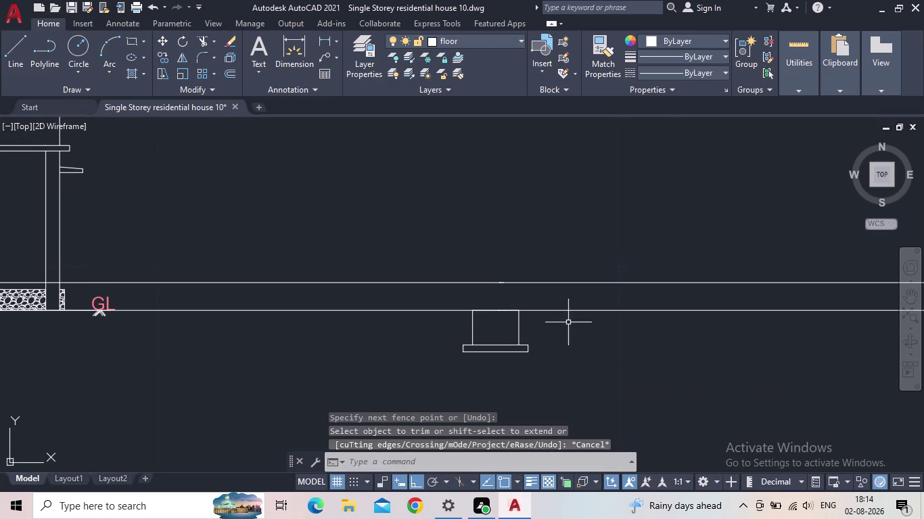
scroll(down, 3)
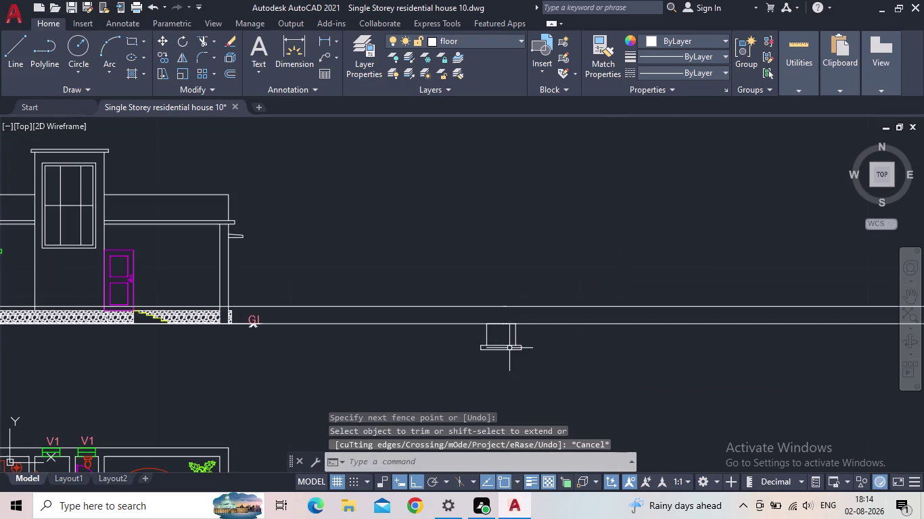
scroll(up, 3)
click(464, 332)
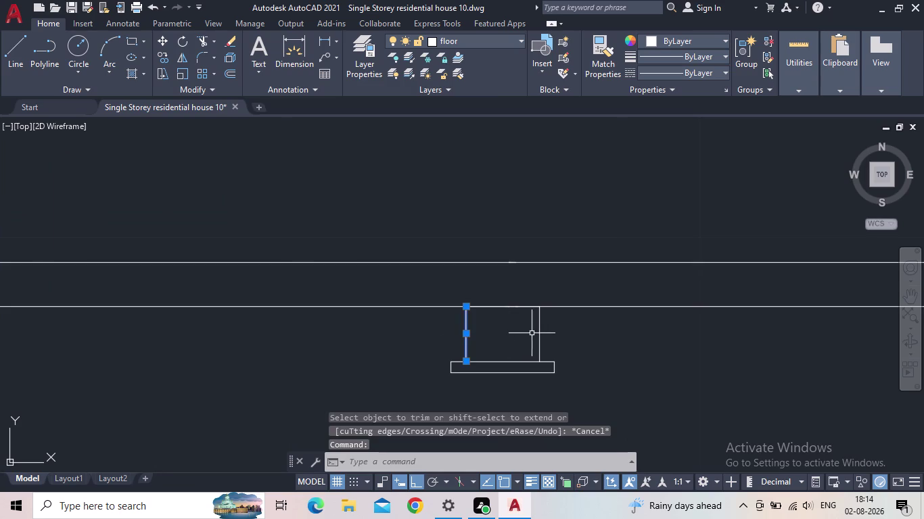
click(543, 332)
click(535, 334)
key(Escape)
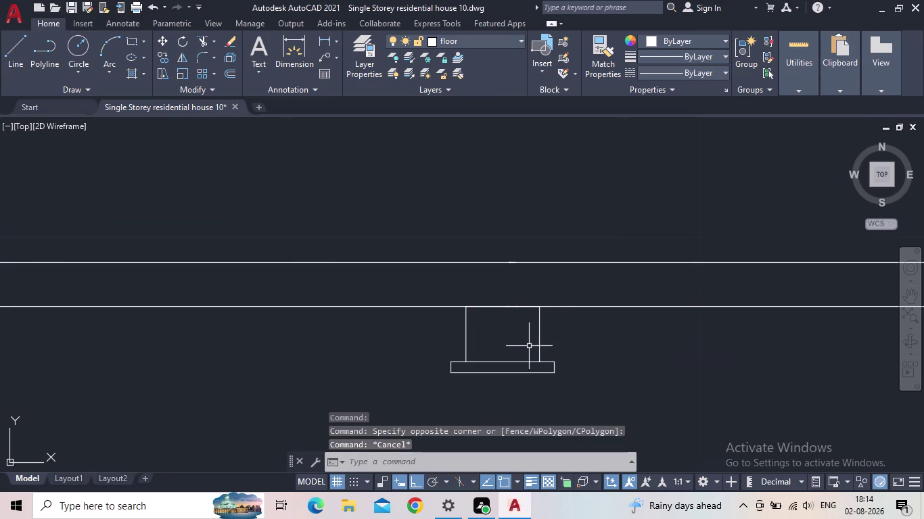
Start a line across the left wall top, cancel it, and pan to compare with the elevation.
key(l)
key(Return)
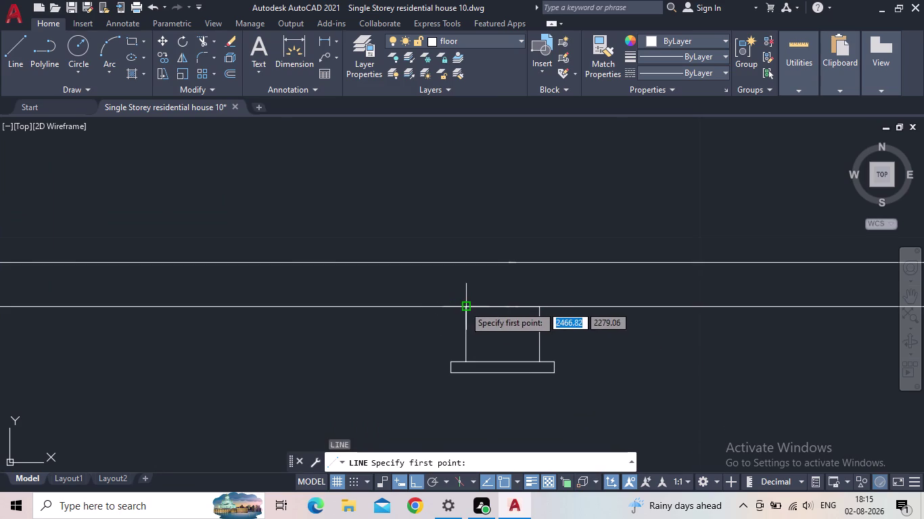
click(464, 305)
click(536, 306)
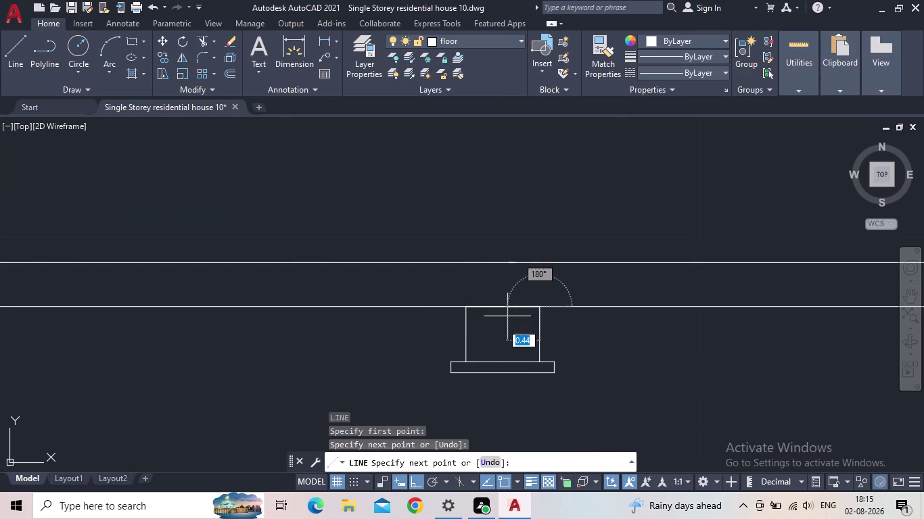
key(Escape)
scroll(down, 3)
middle_drag(502, 322, 462, 311)
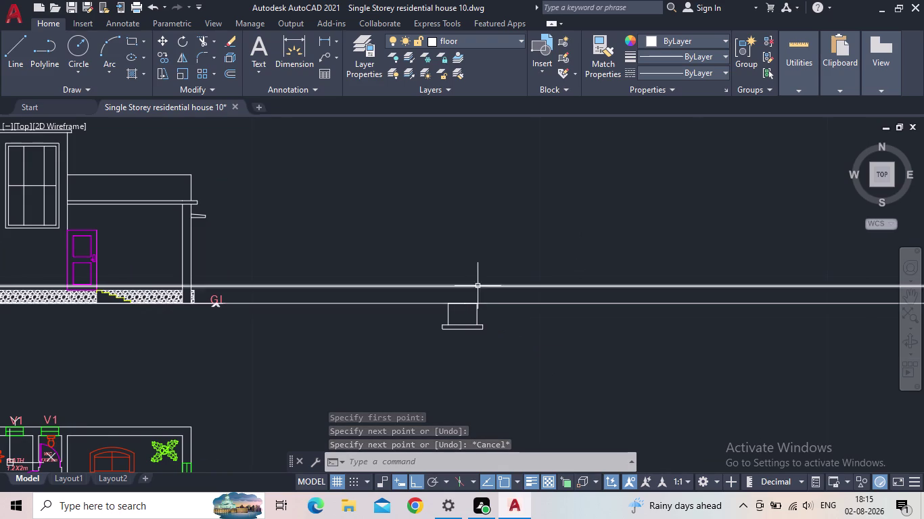
scroll(up, 3)
Extend the wall 0.60 upward from the ground line.
key(l)
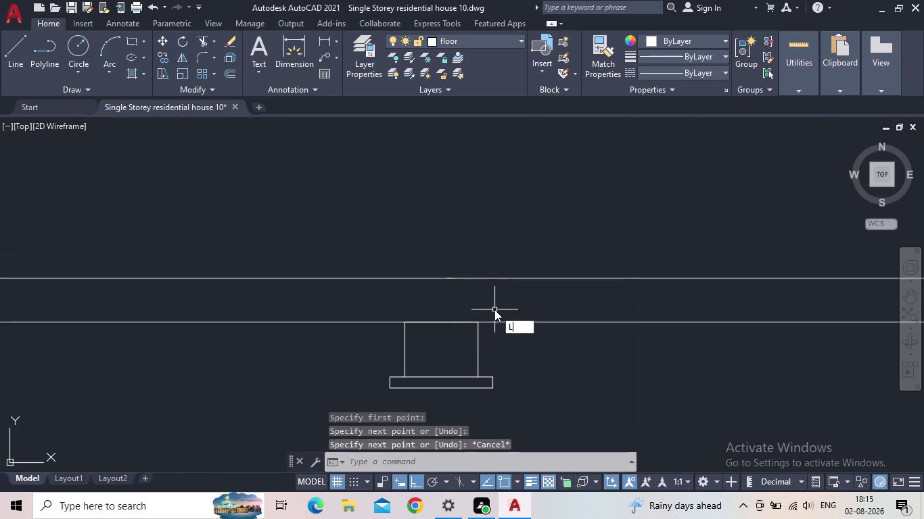
key(Return)
scroll(up, 3)
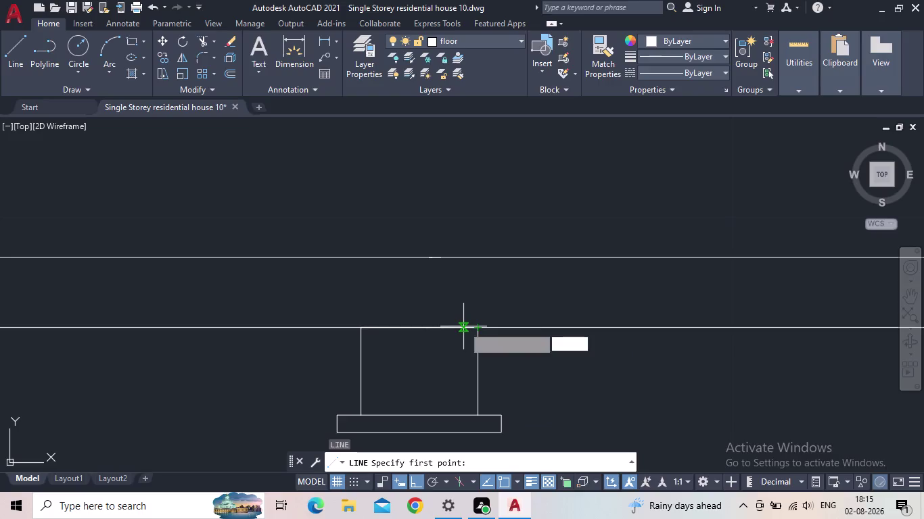
click(461, 326)
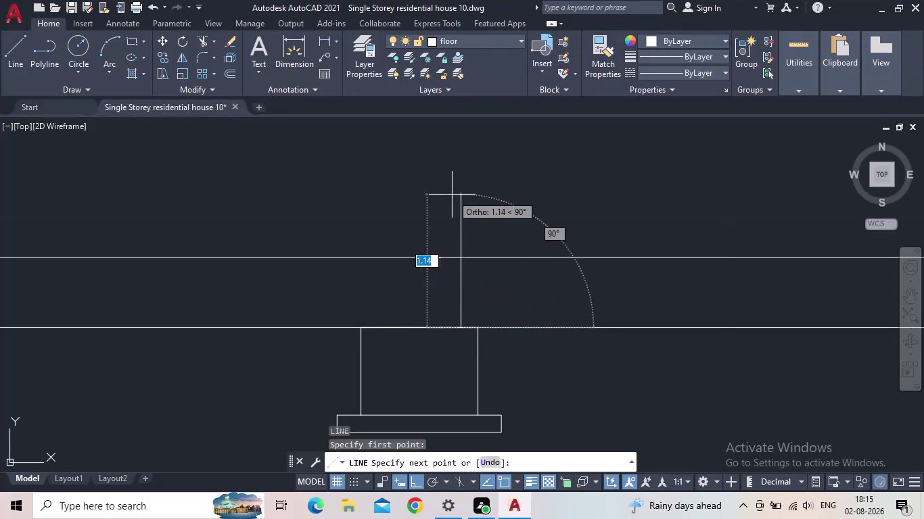
middle_drag(452, 195, 464, 297)
scroll(down, 3)
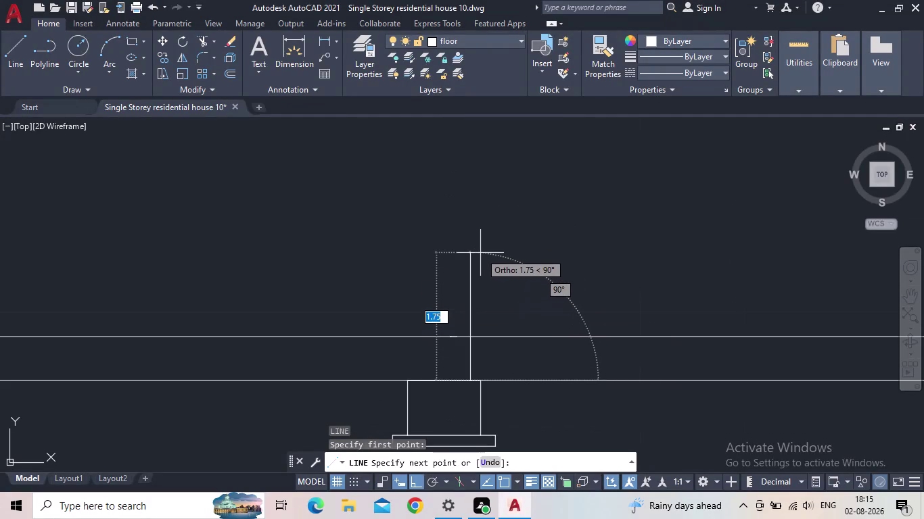
text(0.60)
key(Return)
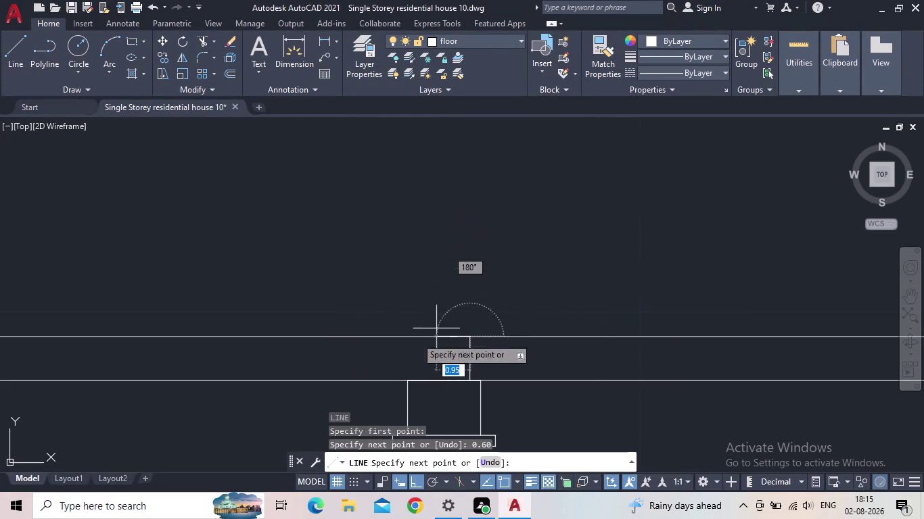
key(Escape)
middle_drag(512, 341, 543, 320)
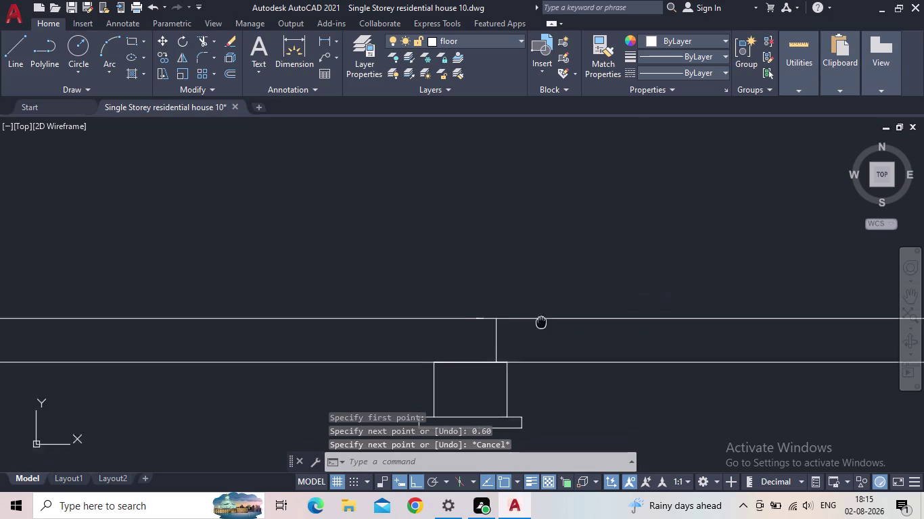
middle_drag(543, 320, 549, 316)
scroll(down, 3)
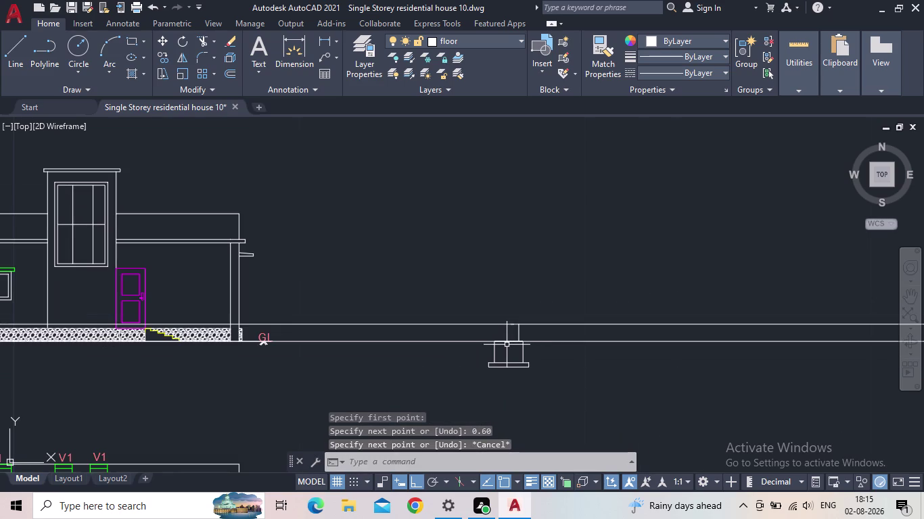
scroll(up, 3)
scroll(up, 3)
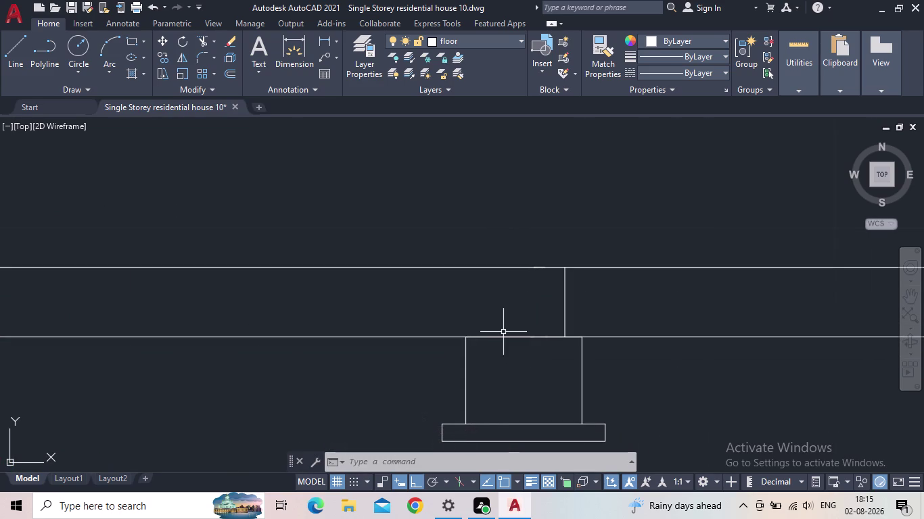
Draw the wall edge from the footing step up to the upper construction line and across the top.
key(l)
key(Return)
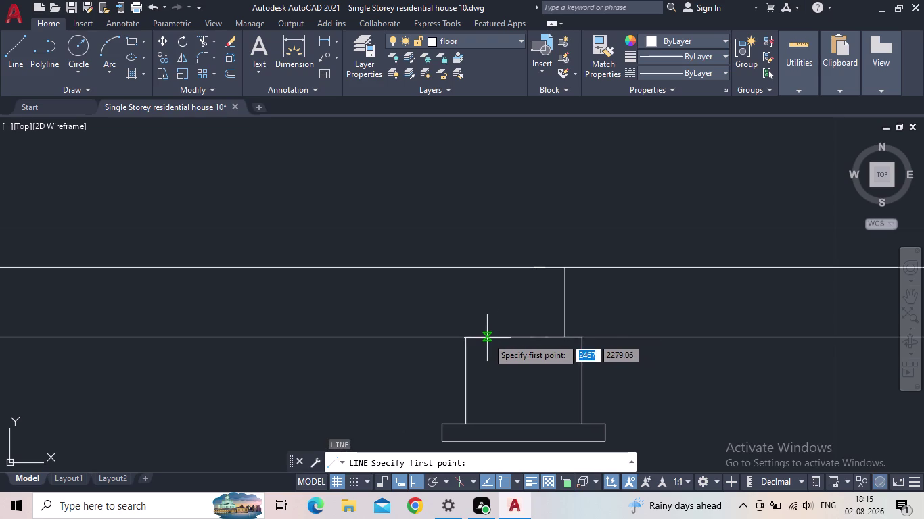
click(485, 338)
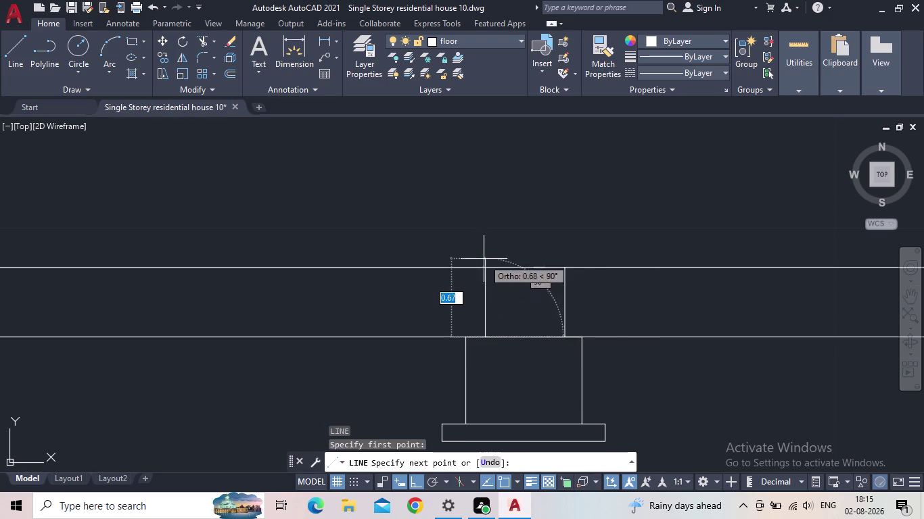
click(483, 267)
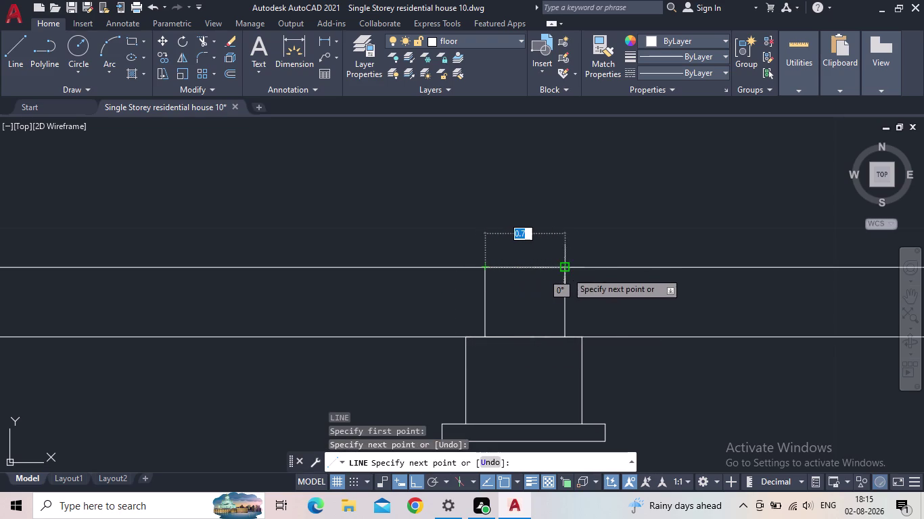
click(559, 269)
key(Escape)
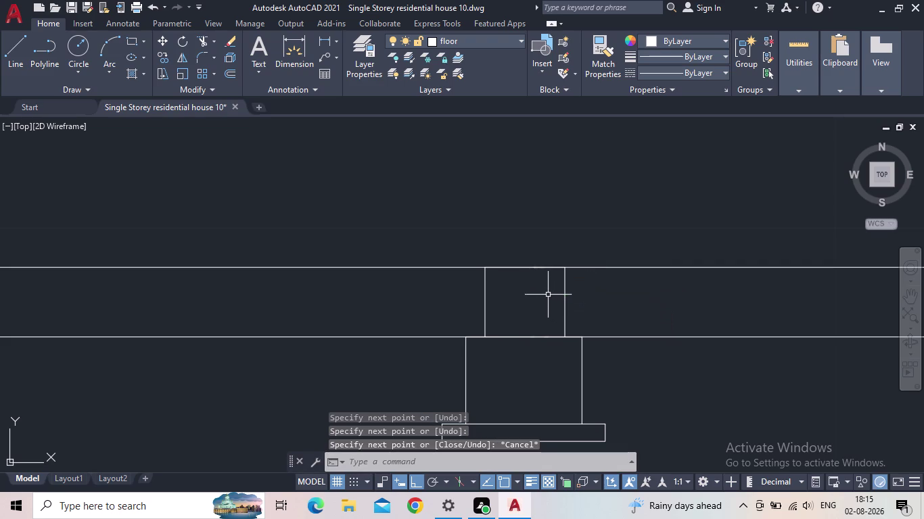
scroll(down, 3)
middle_click(547, 295)
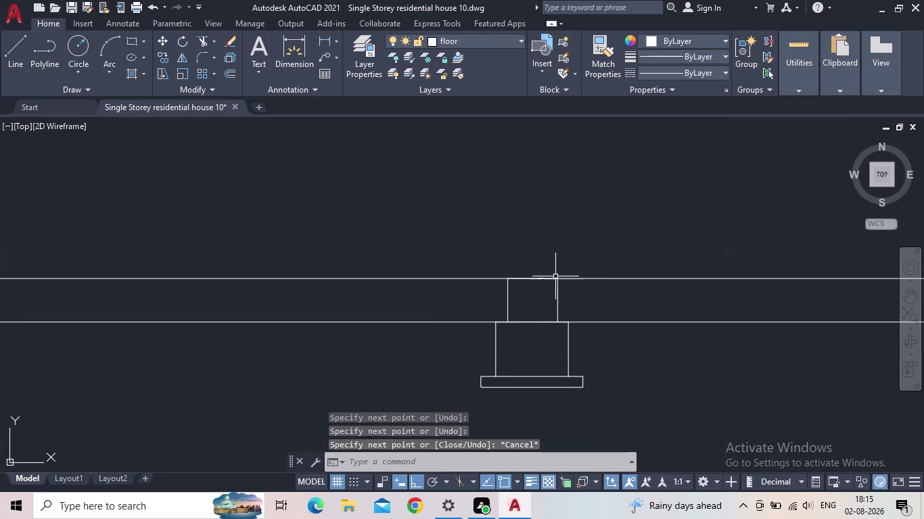
Draw a 1.20 wall course line from the wall's top corner.
key(l)
key(Return)
drag(557, 276, 559, 269)
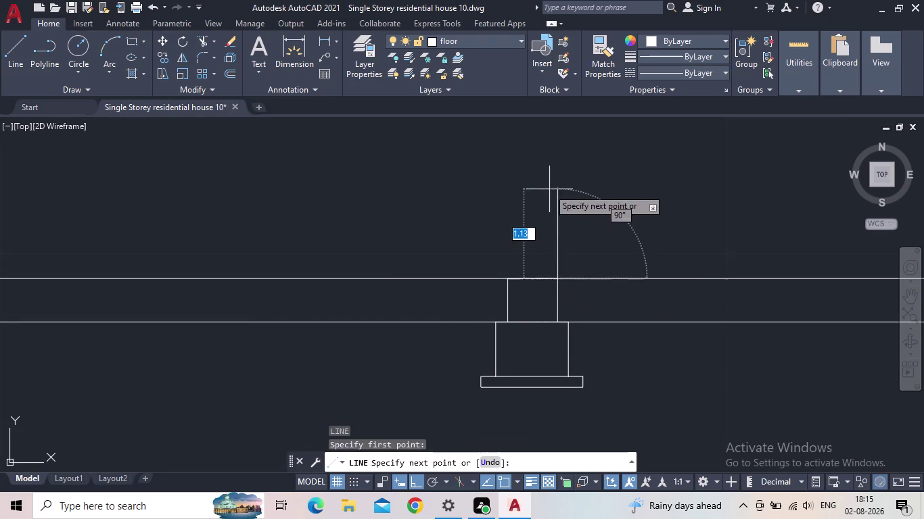
middle_drag(548, 187, 495, 235)
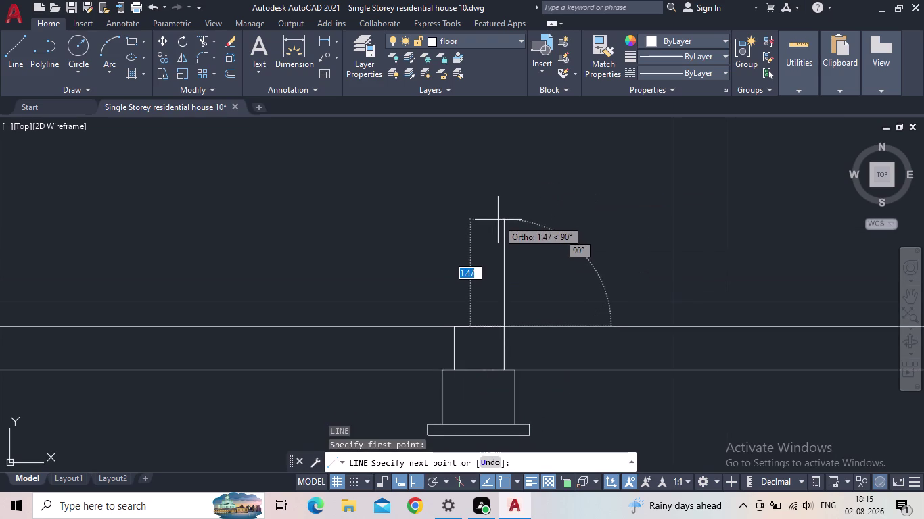
text(1.25)
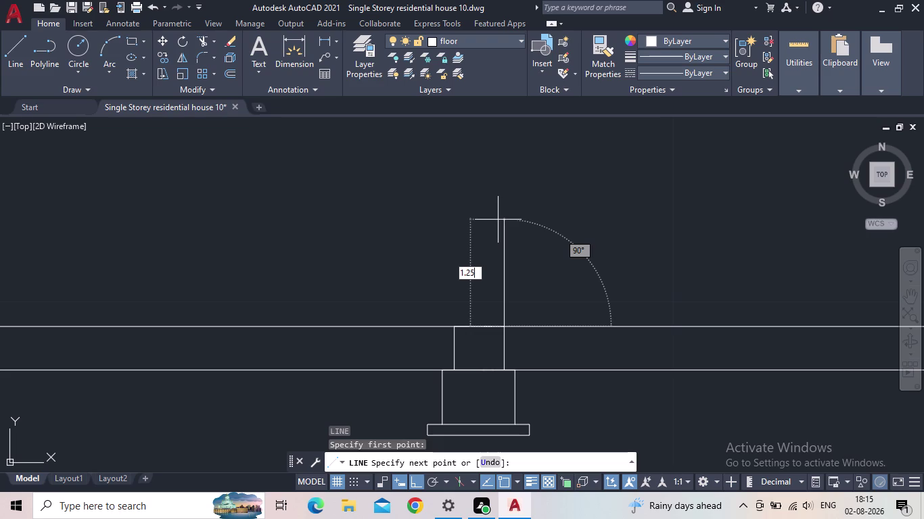
key(BackSpace)
key(0)
key(Return)
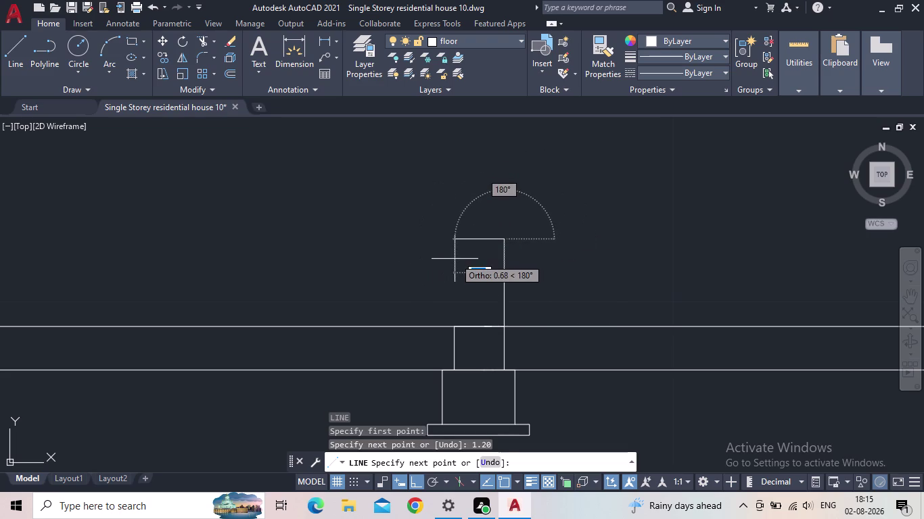
key(Escape)
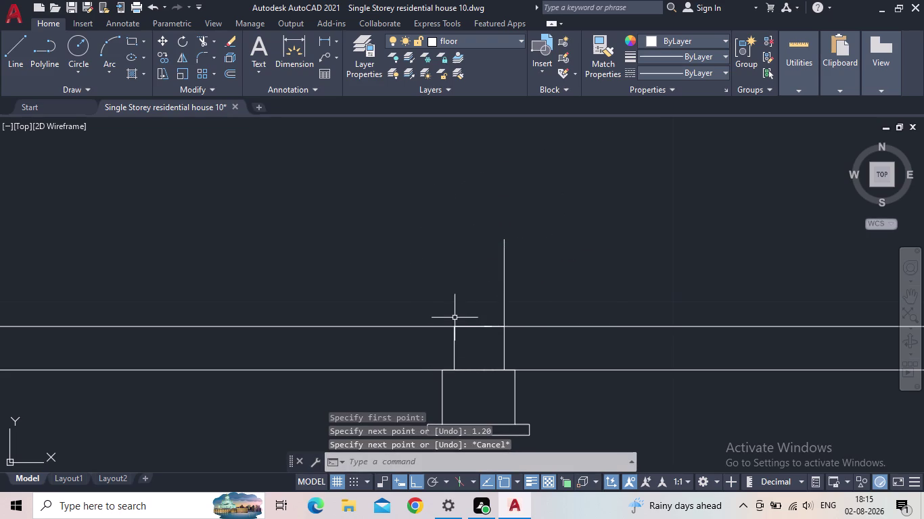
scroll(up, 3)
Raise a 1.20 upright from the upper construction line and close its top to the right edge.
key(l)
key(Return)
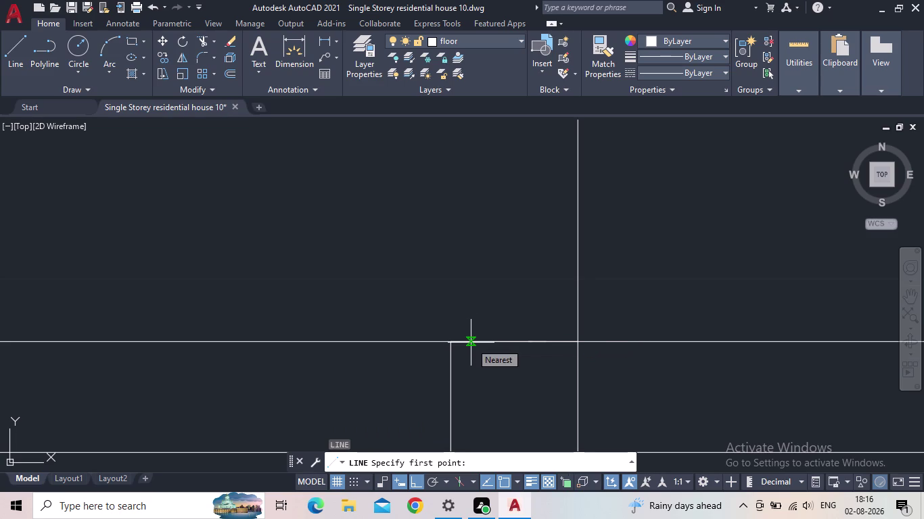
click(471, 343)
middle_drag(462, 183, 495, 366)
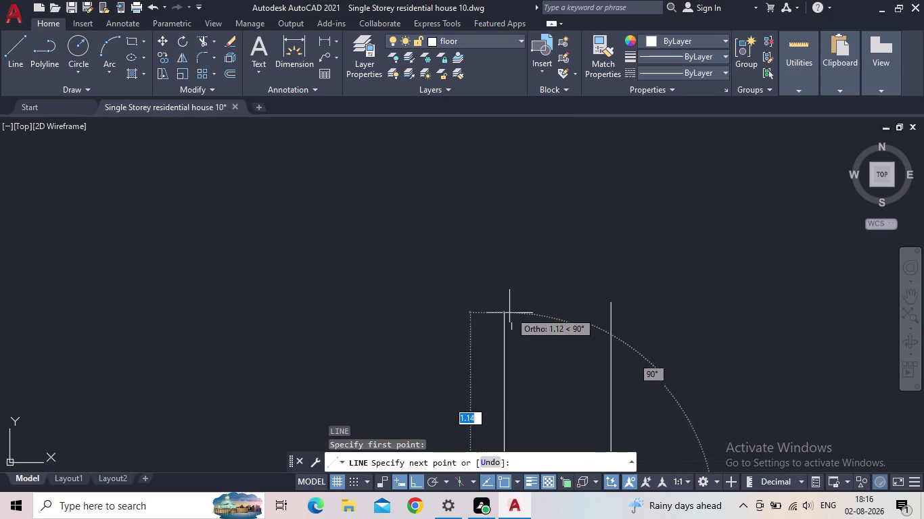
text(1.2)
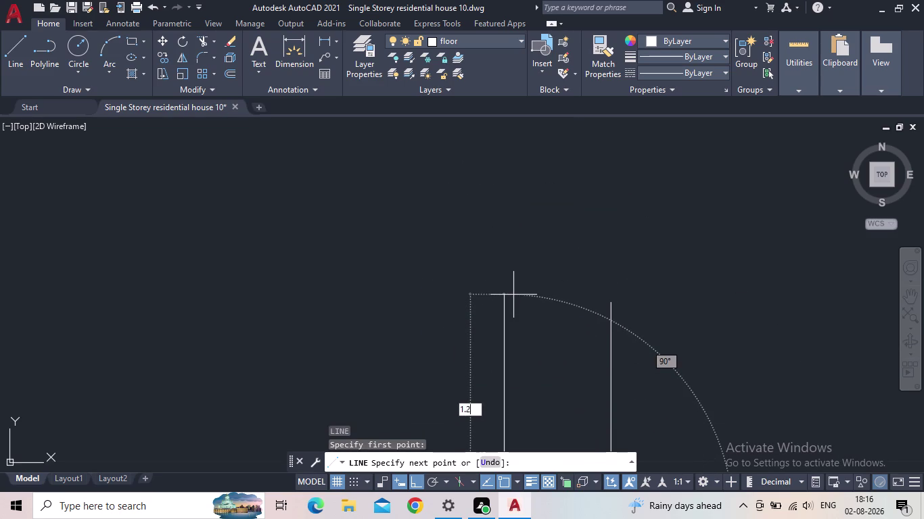
text(5)
key(BackSpace)
key(0)
key(Return)
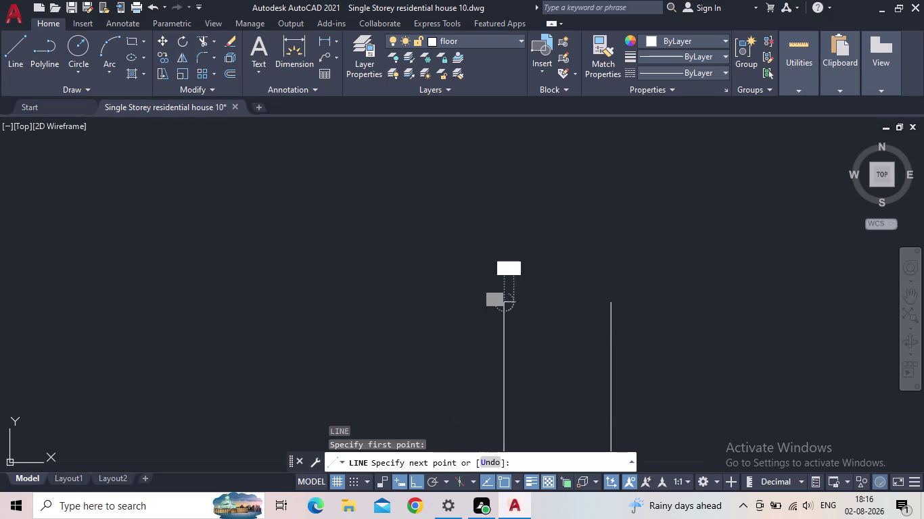
click(610, 298)
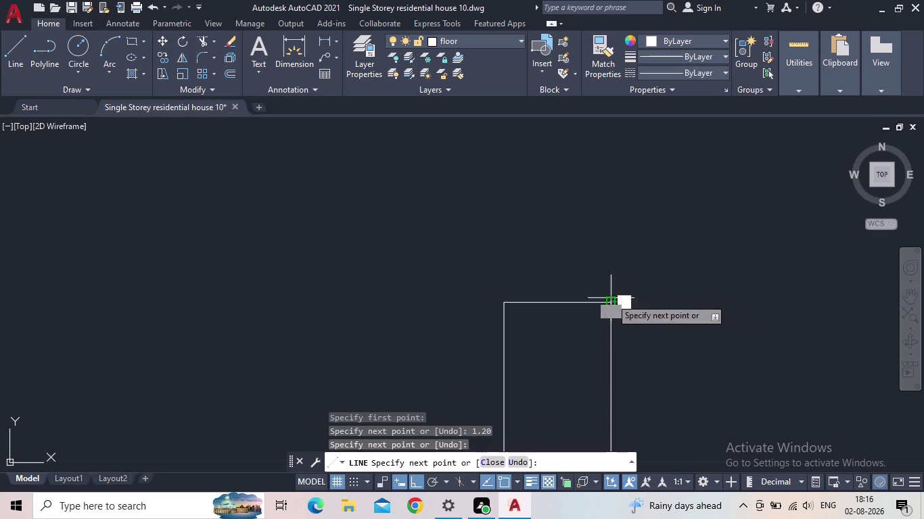
key(Escape)
scroll(down, 3)
middle_drag(616, 291, 590, 257)
scroll(down, 3)
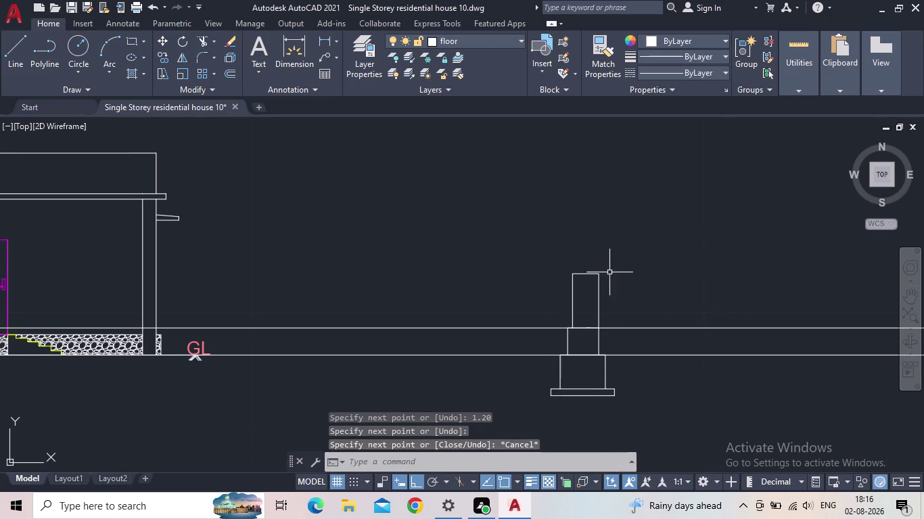
scroll(down, 3)
middle_drag(619, 292, 553, 280)
scroll(up, 3)
scroll(up, 3)
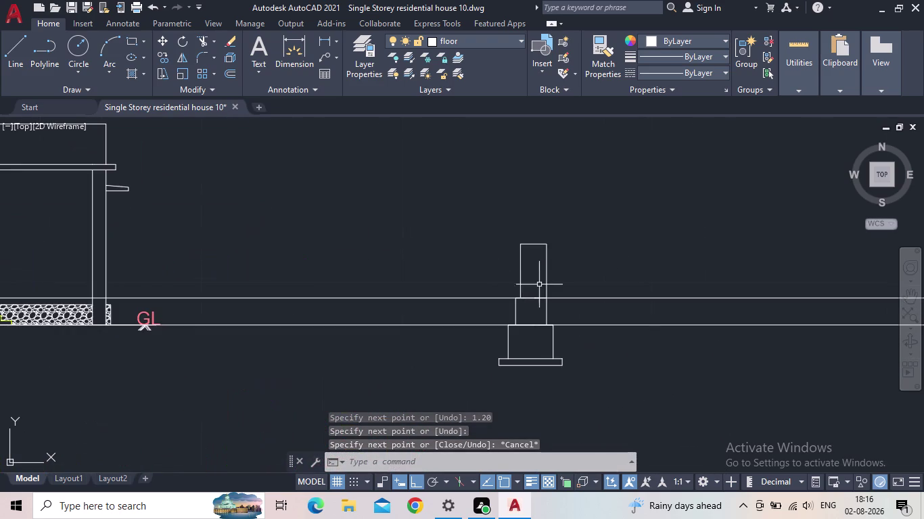
scroll(up, 3)
middle_drag(533, 285, 521, 374)
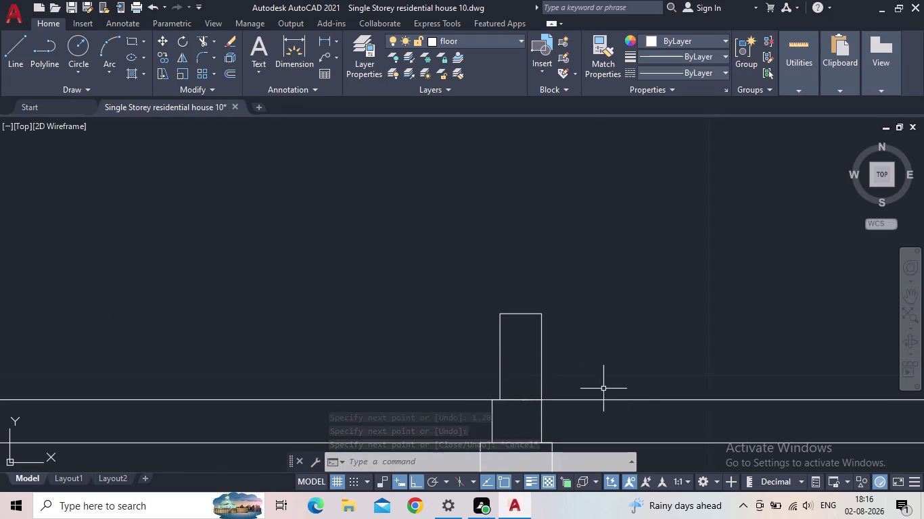
Add the top course: a 0.90 upright, a top across, and back down onto the wall edge.
key(l)
key(Return)
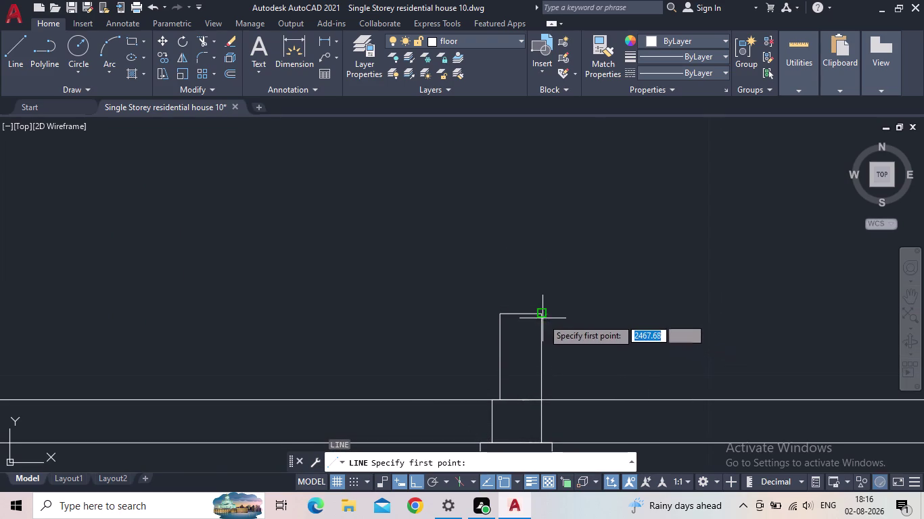
drag(542, 316, 542, 305)
middle_drag(529, 188, 509, 244)
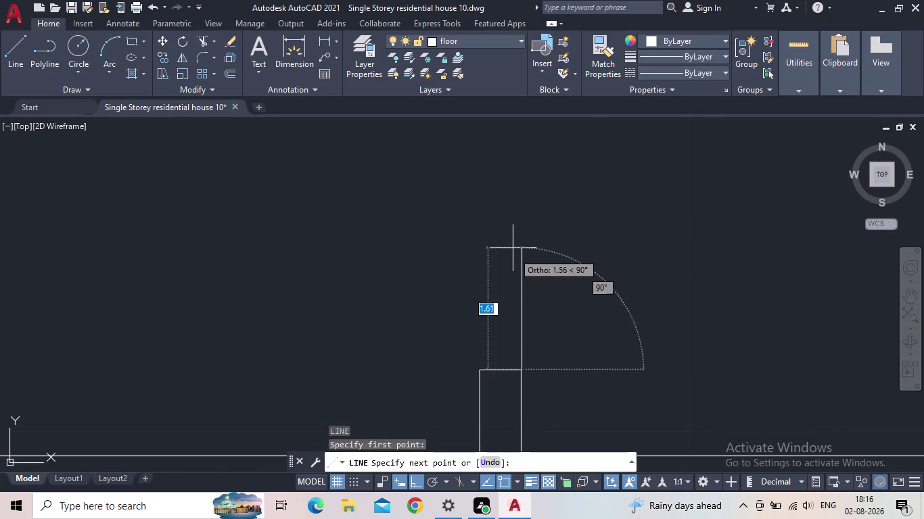
scroll(up, 3)
scroll(up, 3)
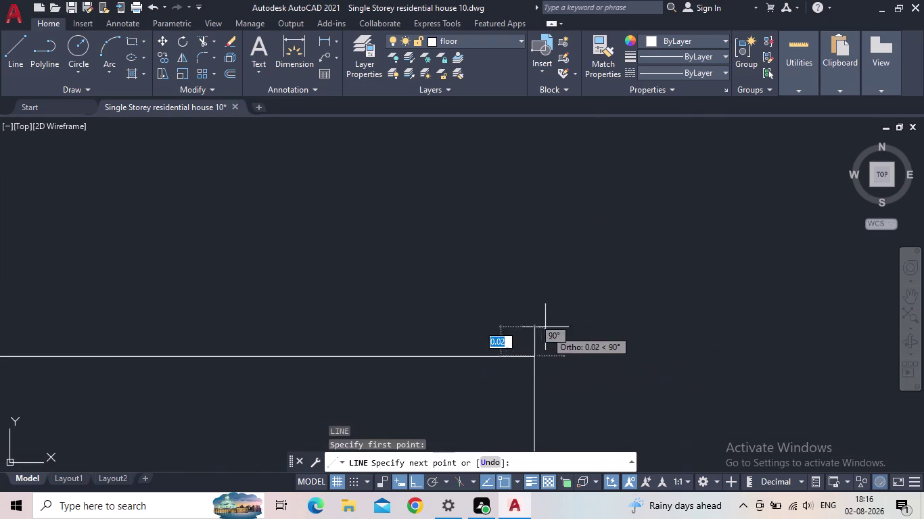
scroll(down, 3)
scroll(down, 3)
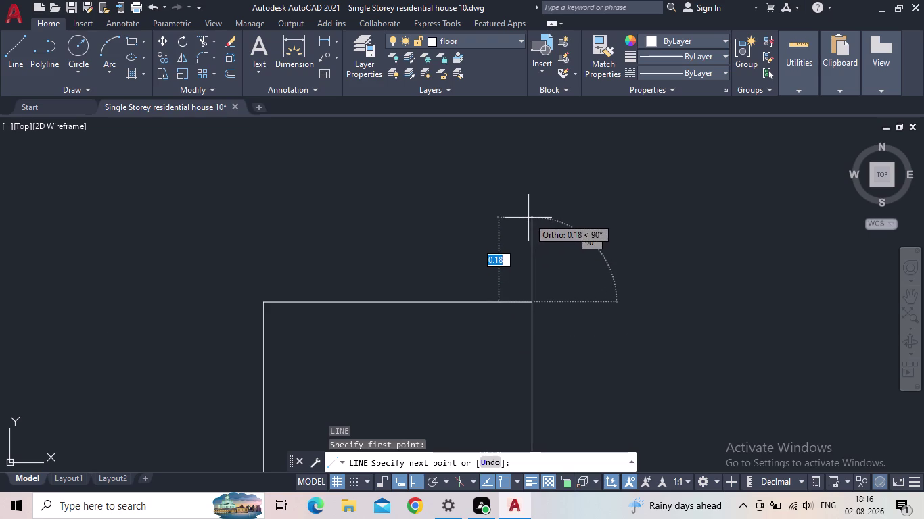
text(0.)
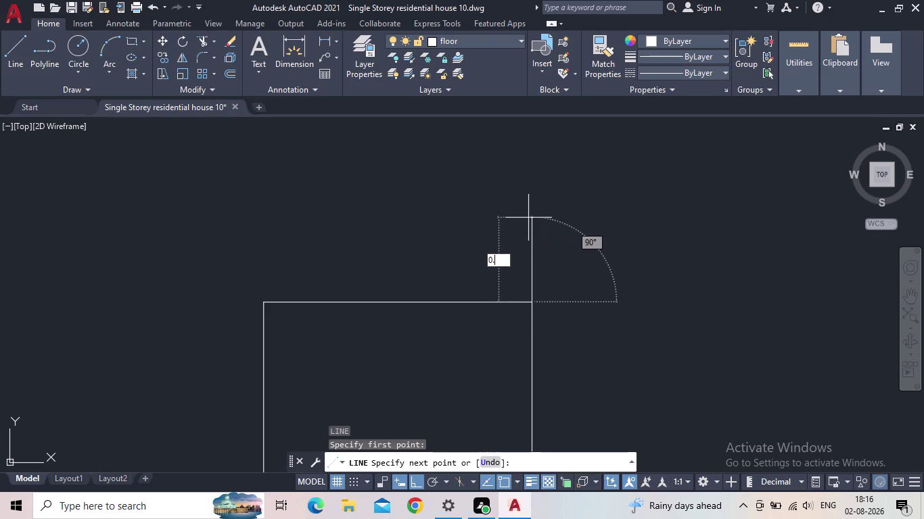
text(90)
key(Return)
scroll(down, 3)
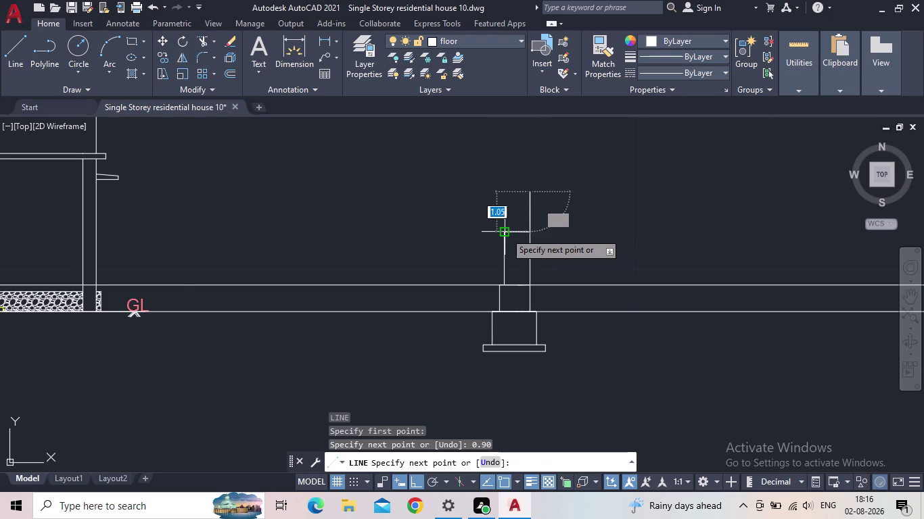
click(504, 193)
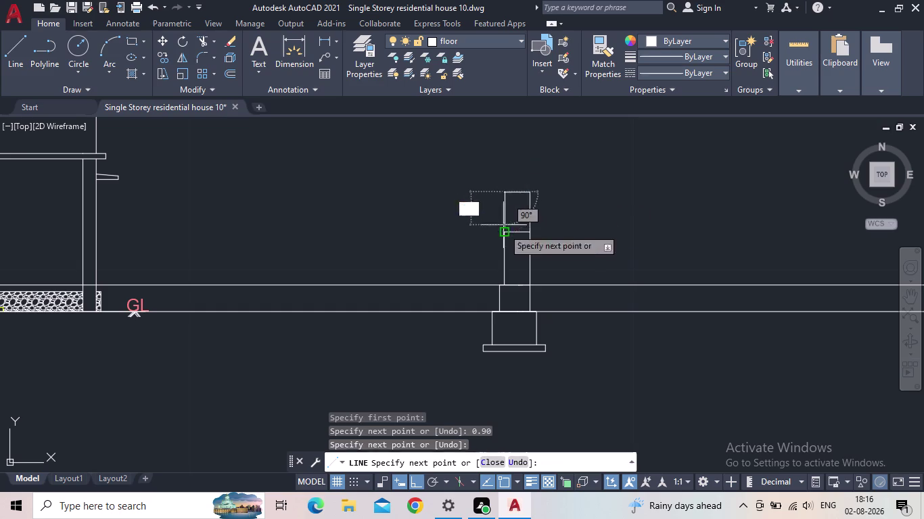
click(503, 232)
key(Escape)
scroll(down, 3)
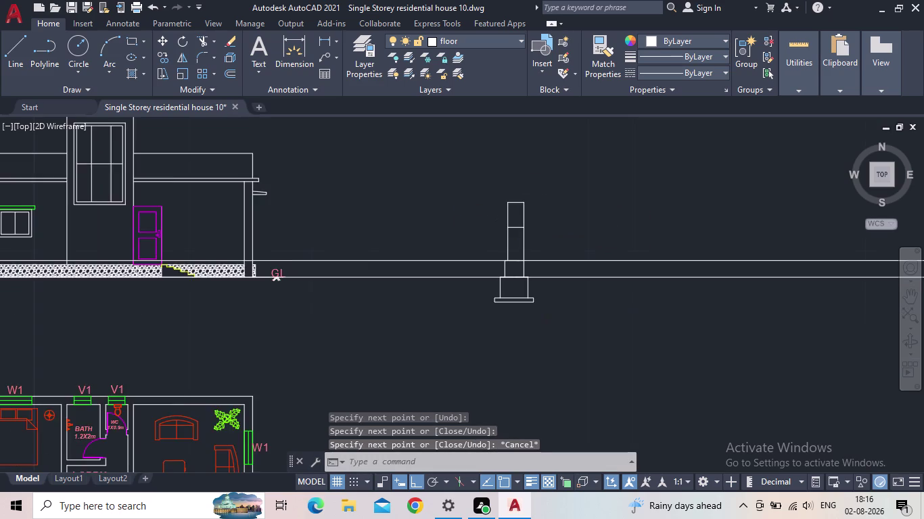
middle_drag(513, 219, 495, 253)
scroll(up, 3)
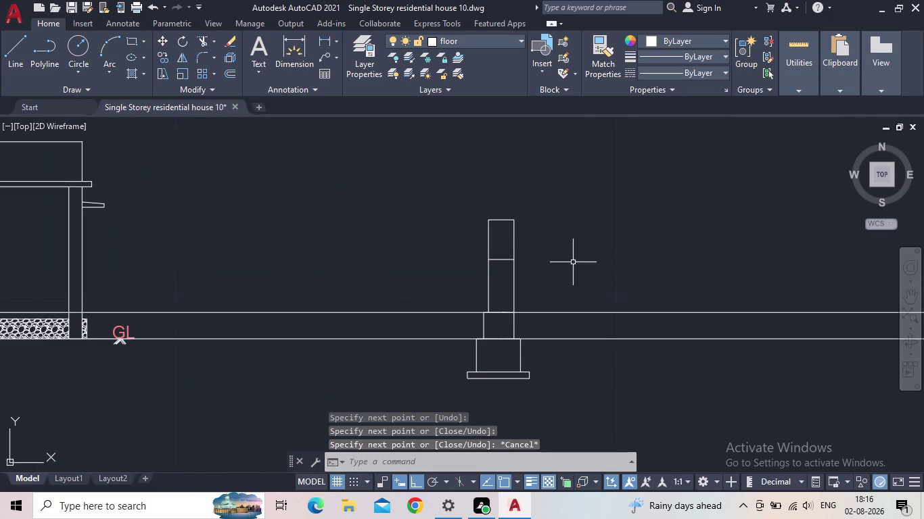
middle_drag(605, 291, 540, 261)
scroll(down, 3)
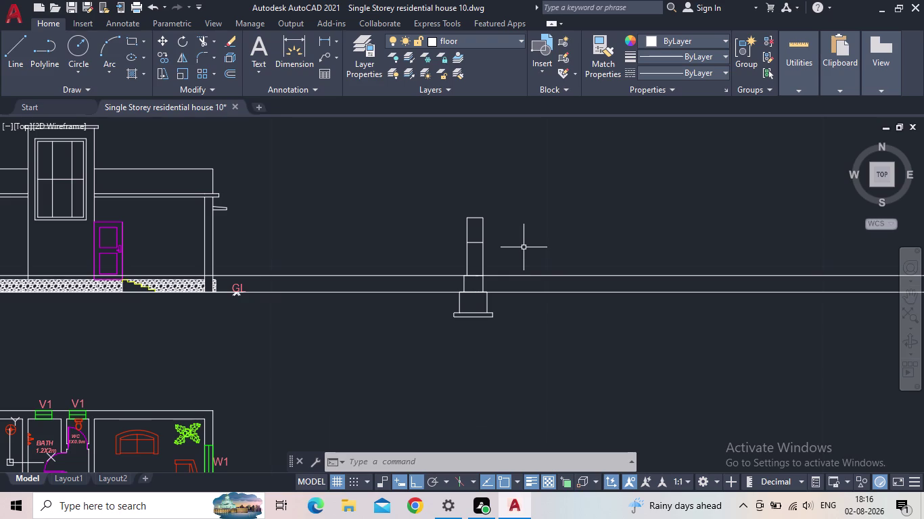
middle_drag(523, 248, 506, 284)
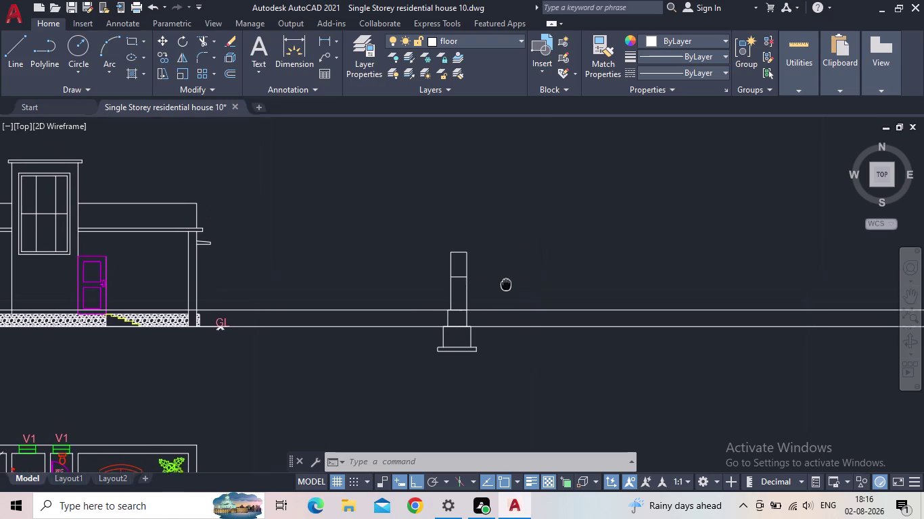
middle_drag(505, 284, 501, 310)
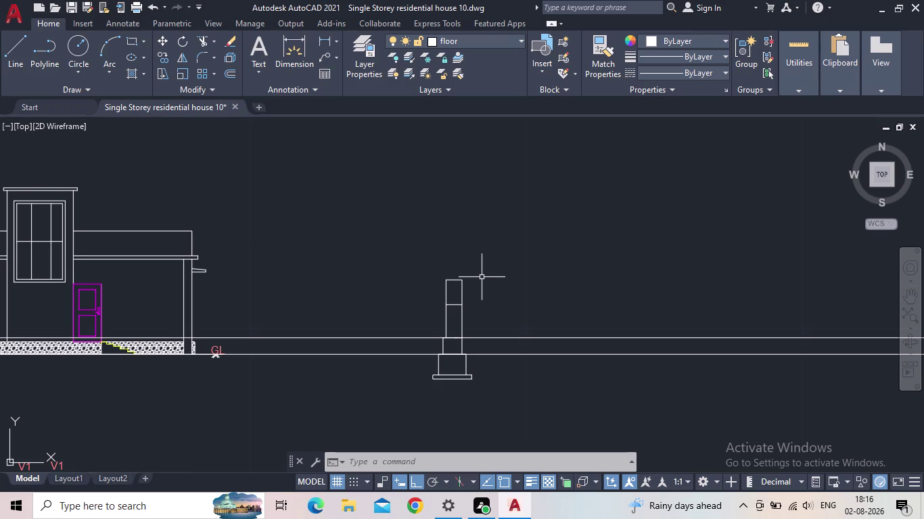
Place horizontal XLINEs through the elevation's slab top, slab level, top edge and roof edge.
key(x)
key(l)
key(Return)
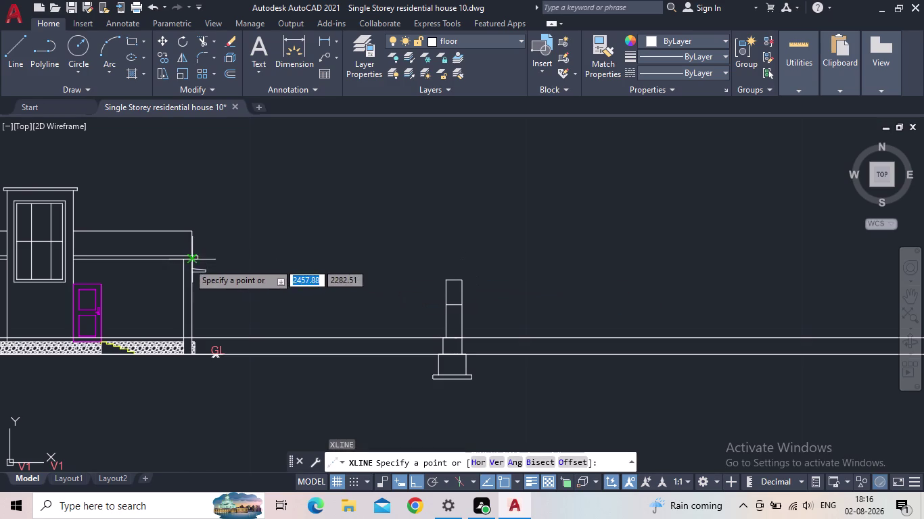
scroll(up, 3)
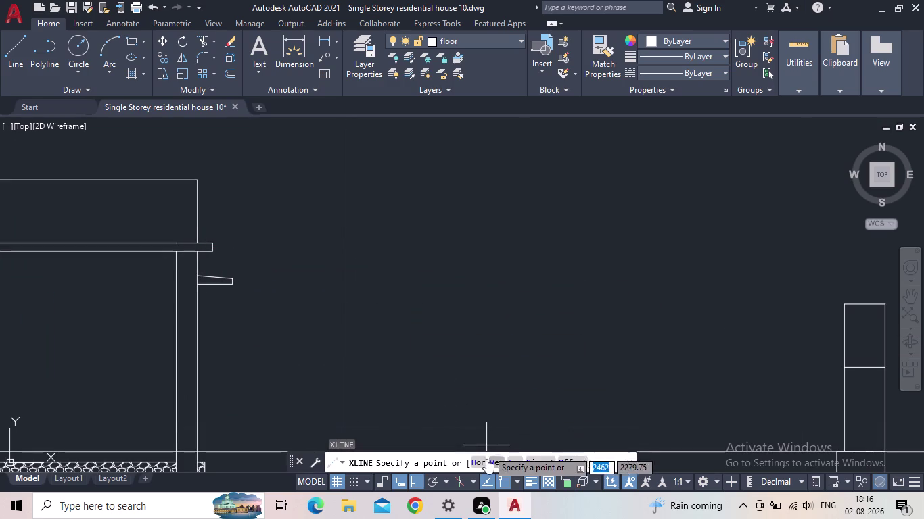
click(474, 457)
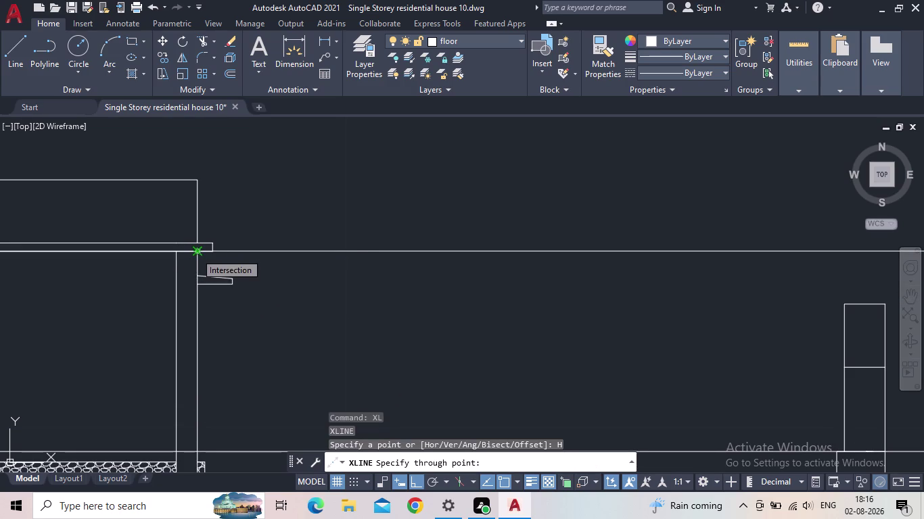
click(195, 253)
click(197, 241)
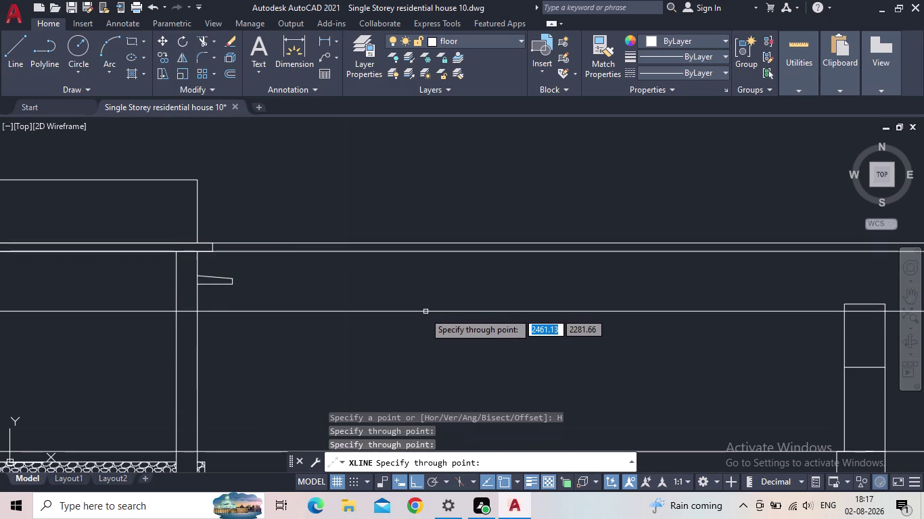
scroll(down, 3)
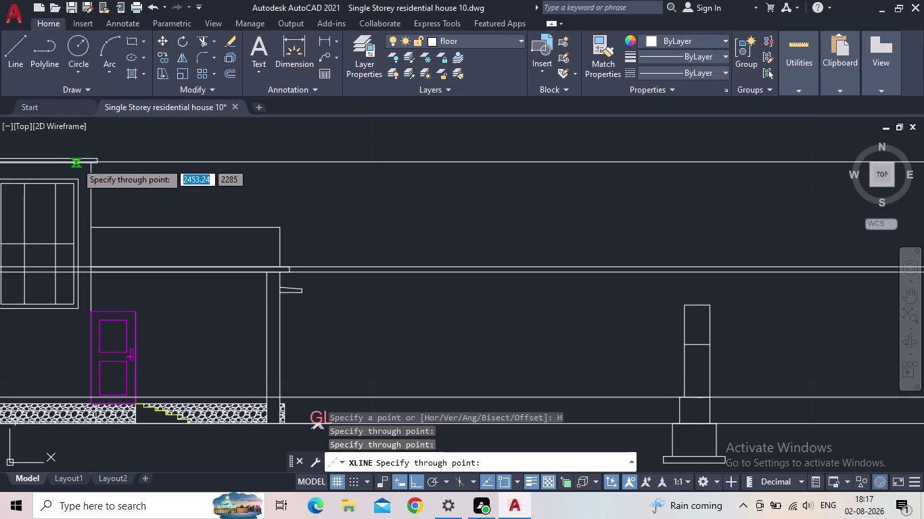
scroll(up, 3)
click(117, 173)
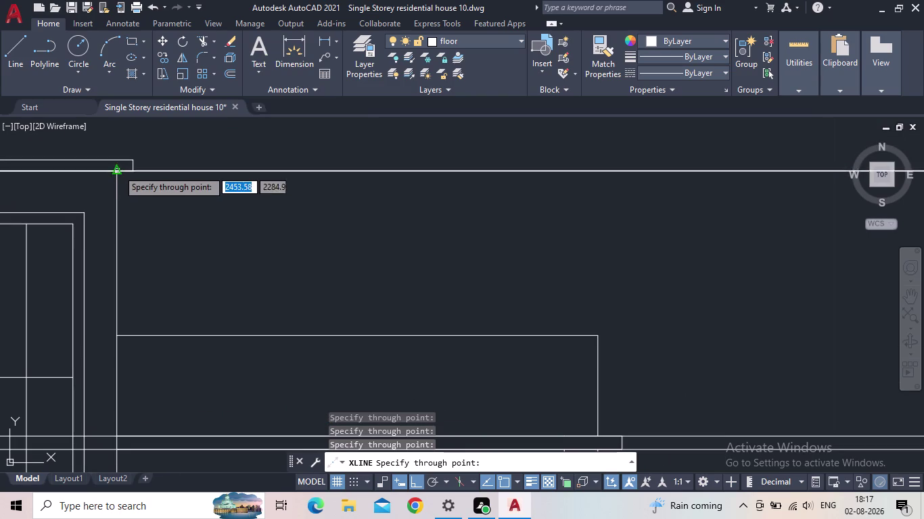
click(131, 160)
scroll(down, 3)
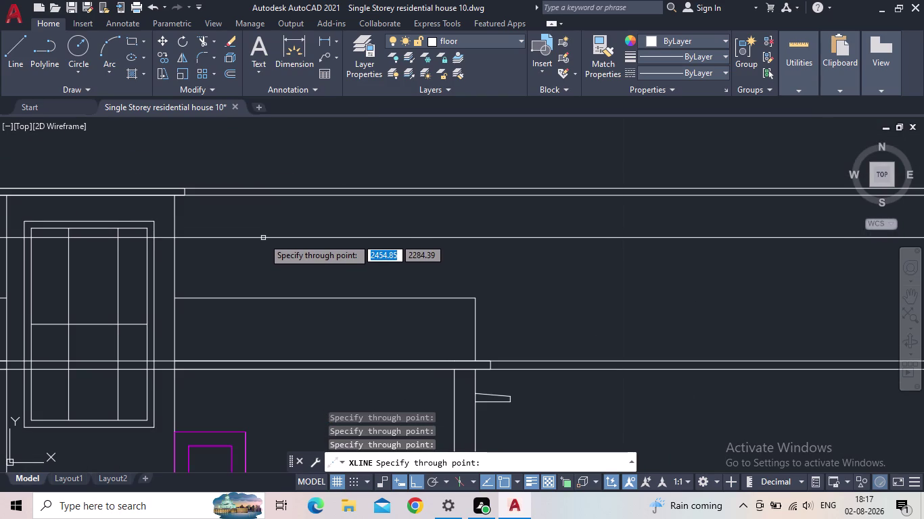
key(Escape)
scroll(down, 3)
middle_drag(267, 245, 171, 228)
scroll(down, 3)
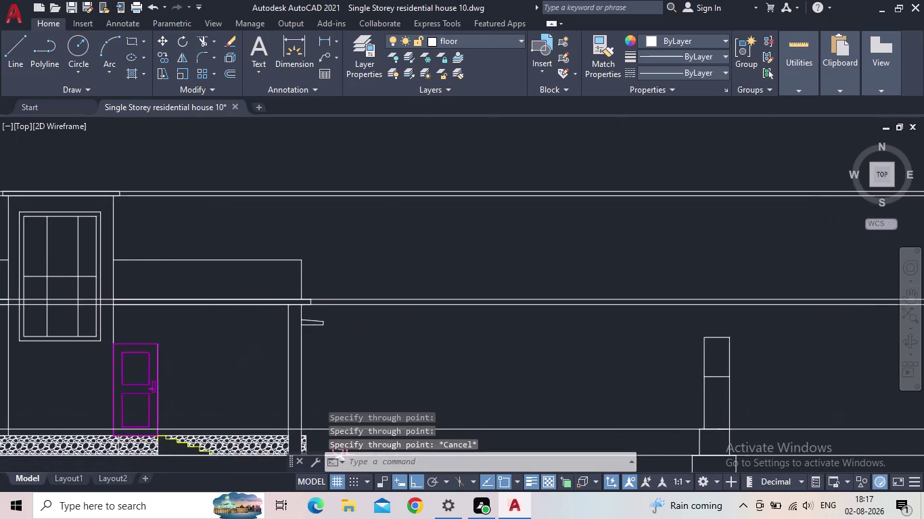
scroll(up, 3)
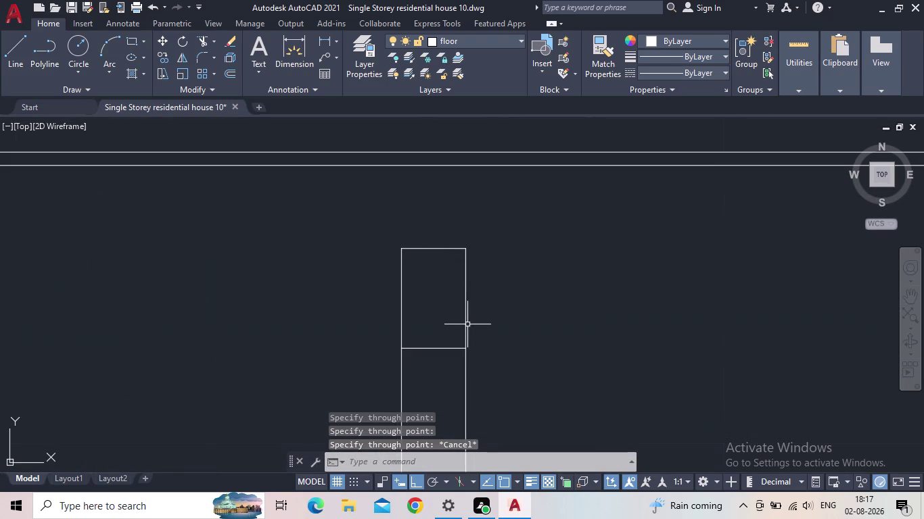
Start a line at the wall's top corner, then abandon it.
key(l)
key(Return)
middle_drag(482, 306, 416, 344)
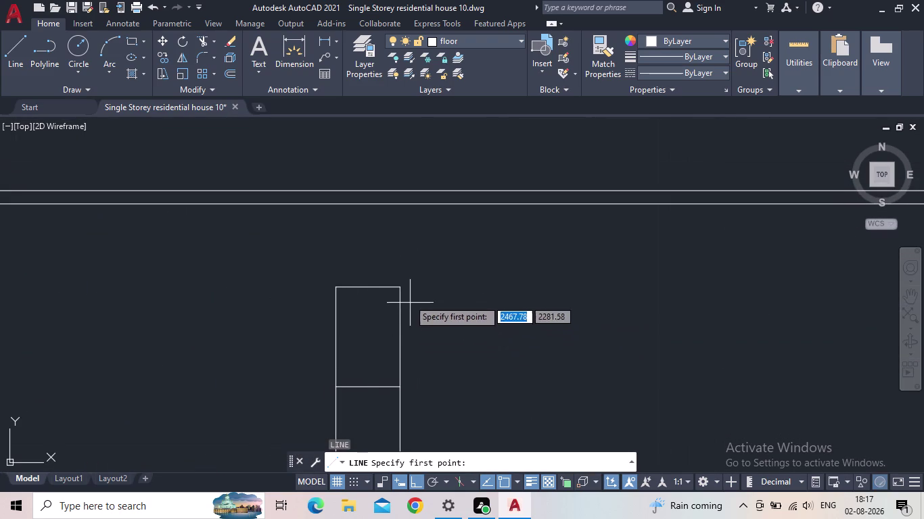
click(399, 288)
middle_drag(397, 177, 424, 292)
scroll(down, 3)
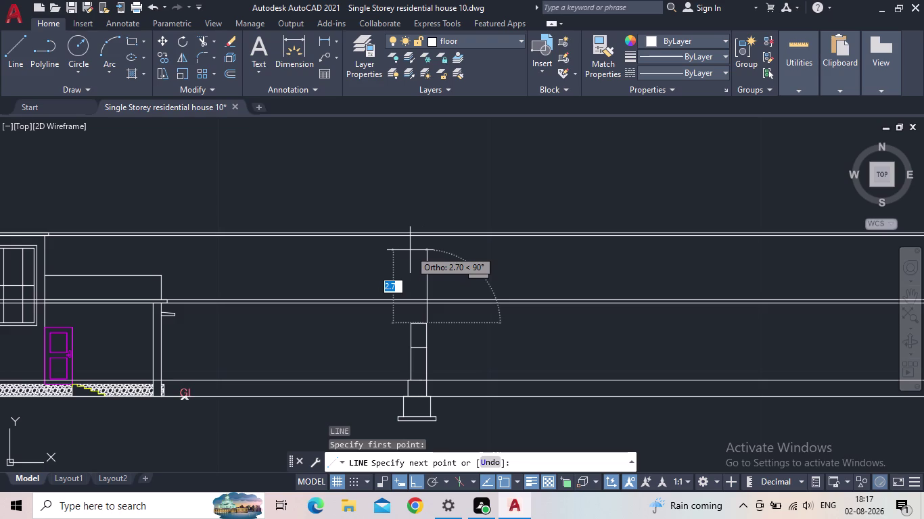
key(Escape)
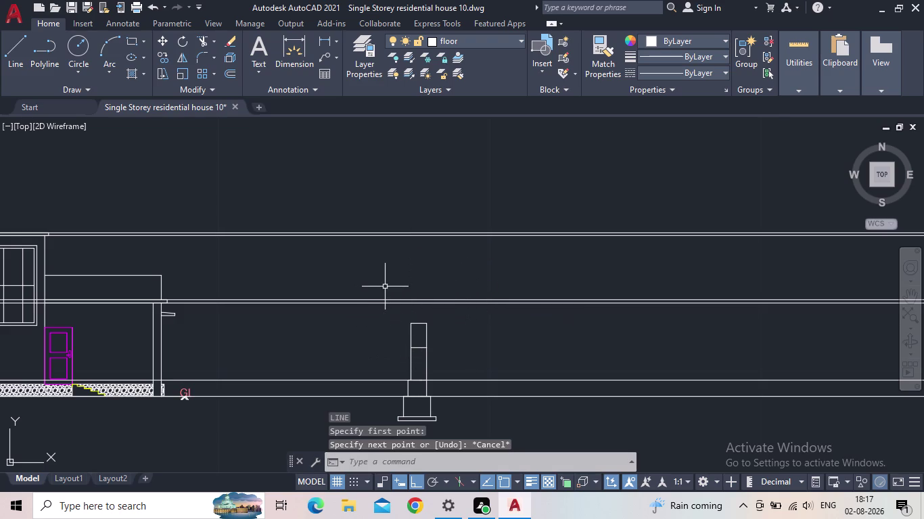
Project one more horizontal construction line from the elevation's roof level.
key(x)
key(l)
key(Return)
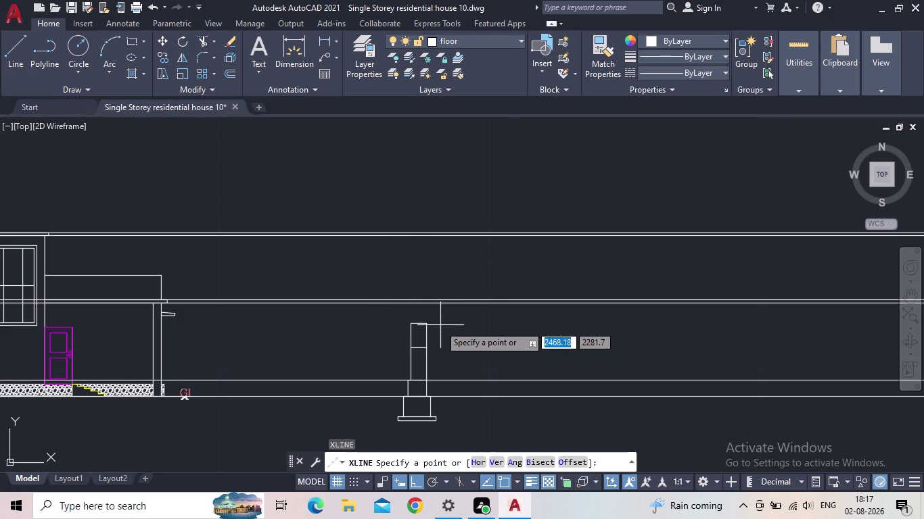
scroll(down, 3)
middle_drag(466, 340, 491, 208)
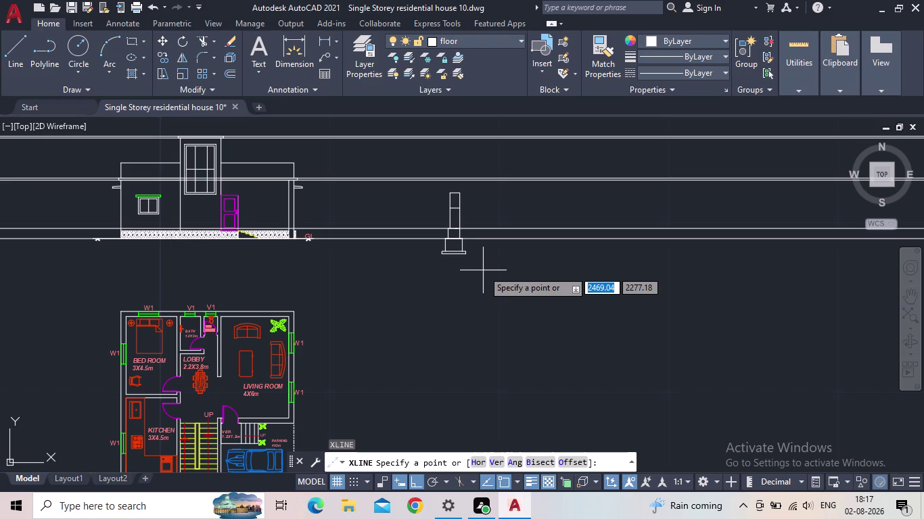
click(474, 460)
scroll(up, 3)
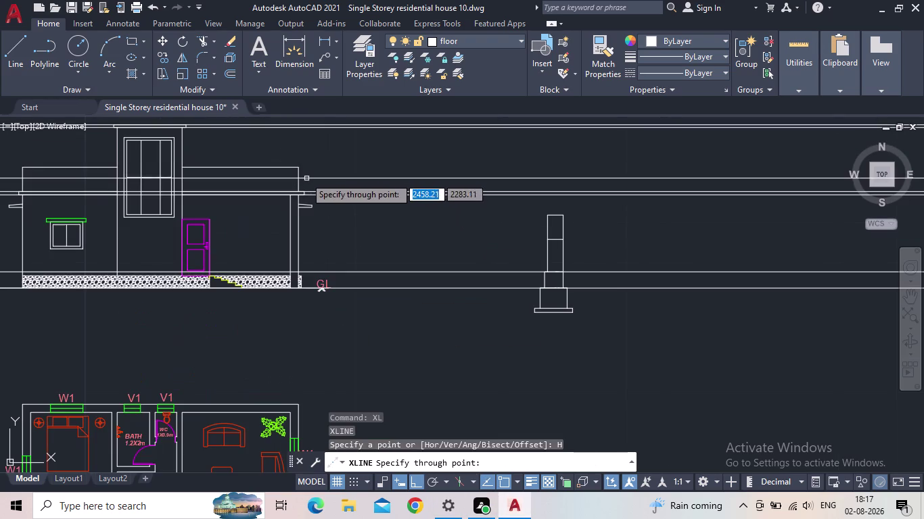
click(299, 169)
scroll(down, 3)
middle_drag(413, 215, 380, 222)
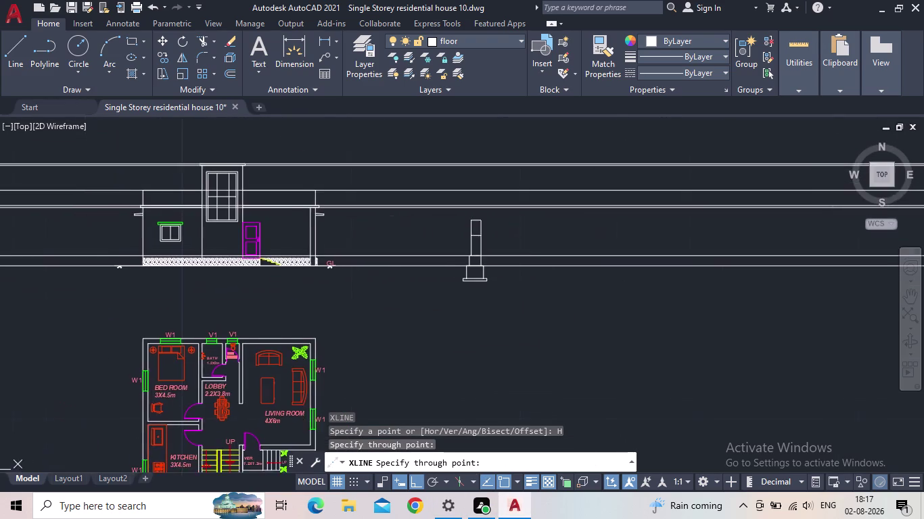
middle_drag(380, 221, 222, 238)
key(Escape)
scroll(up, 3)
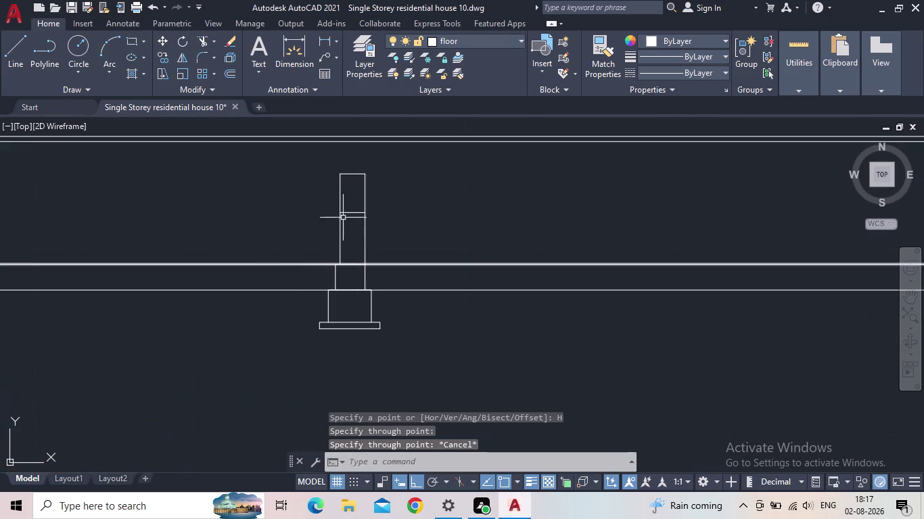
middle_drag(341, 225, 339, 347)
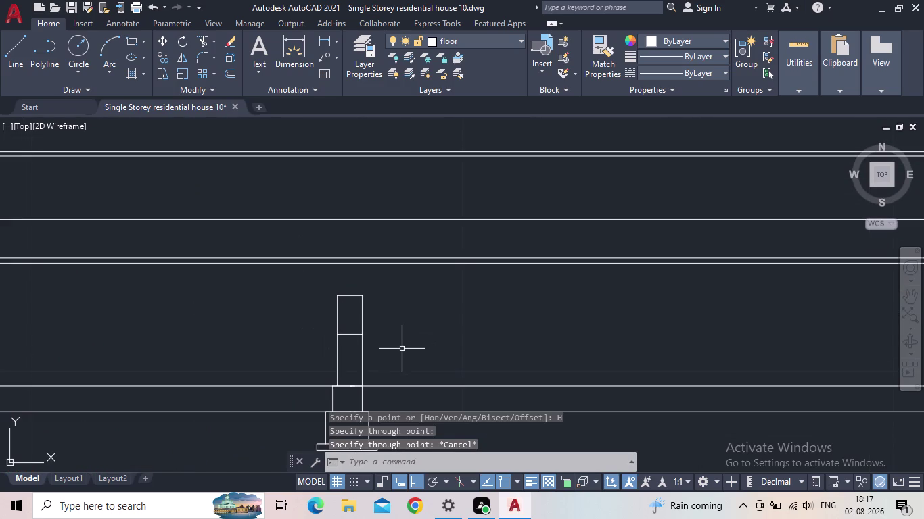
Run a line from the wall's right corner to the upper construction line, then delete the stray segment.
key(l)
key(Return)
click(360, 298)
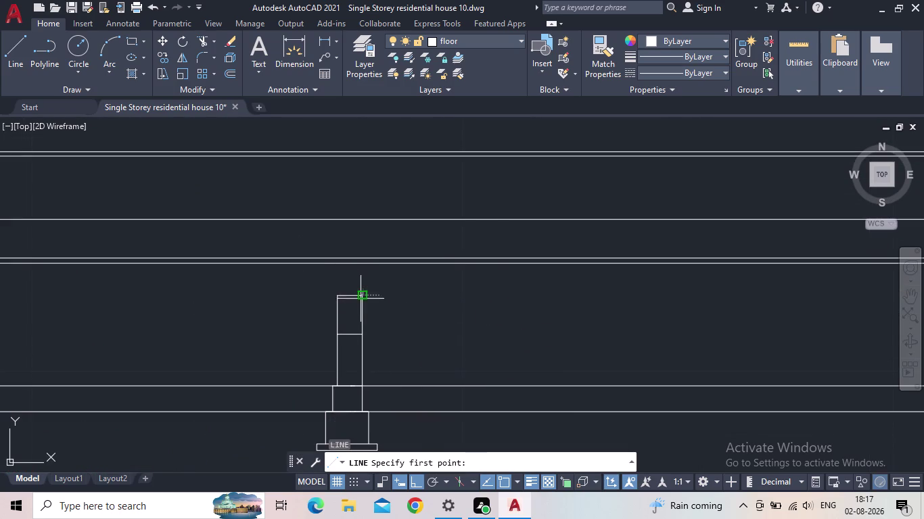
click(361, 220)
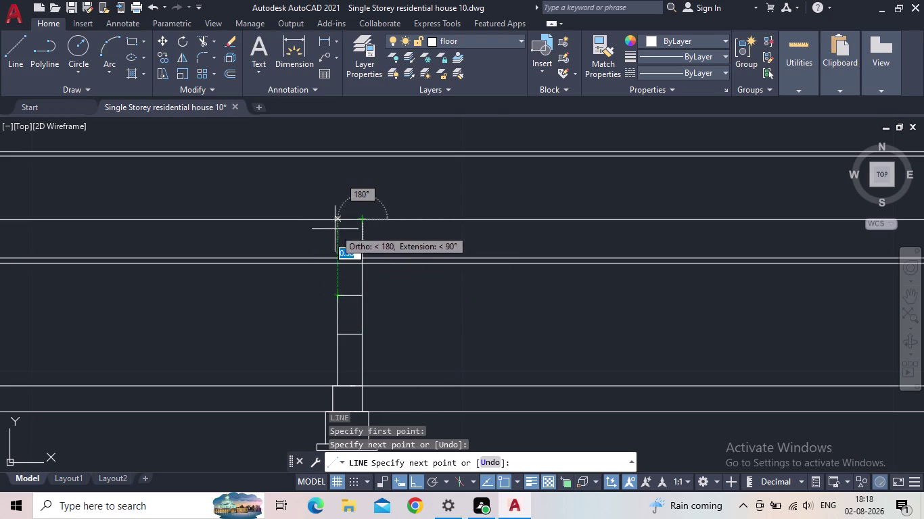
click(336, 219)
click(334, 295)
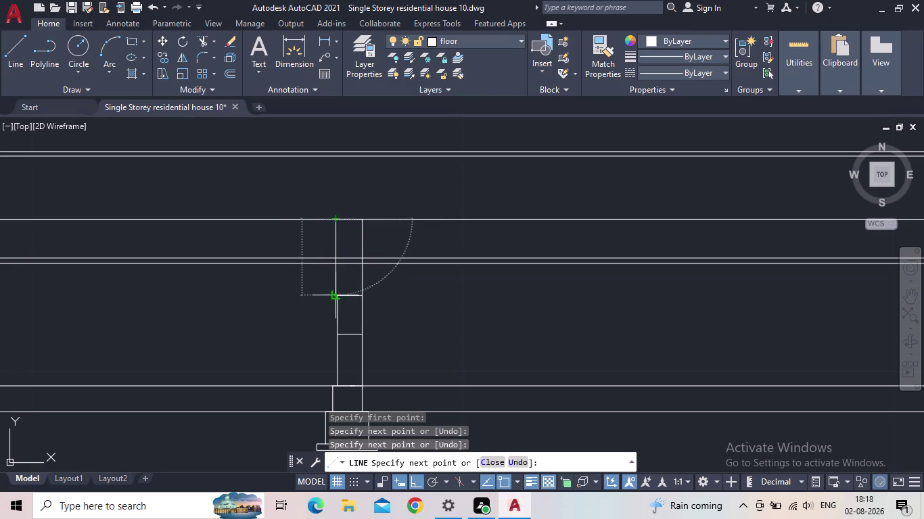
key(Escape)
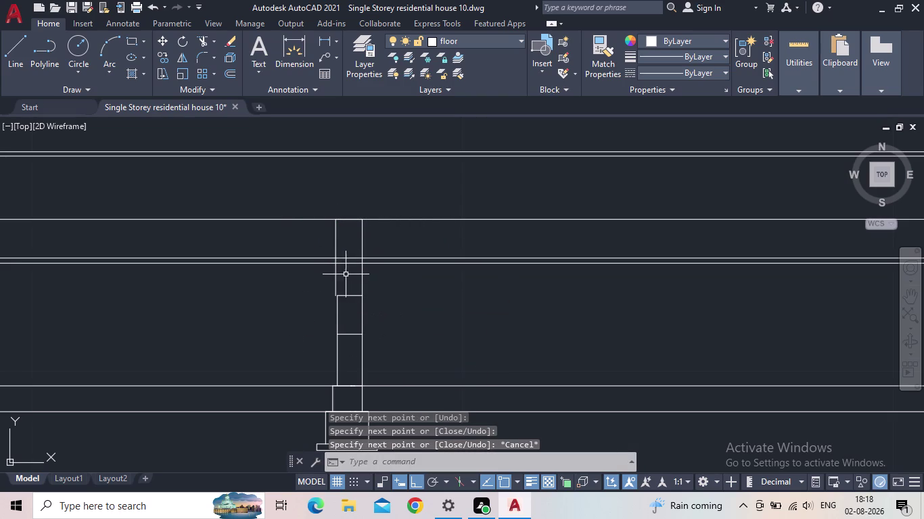
click(335, 279)
key(Delete)
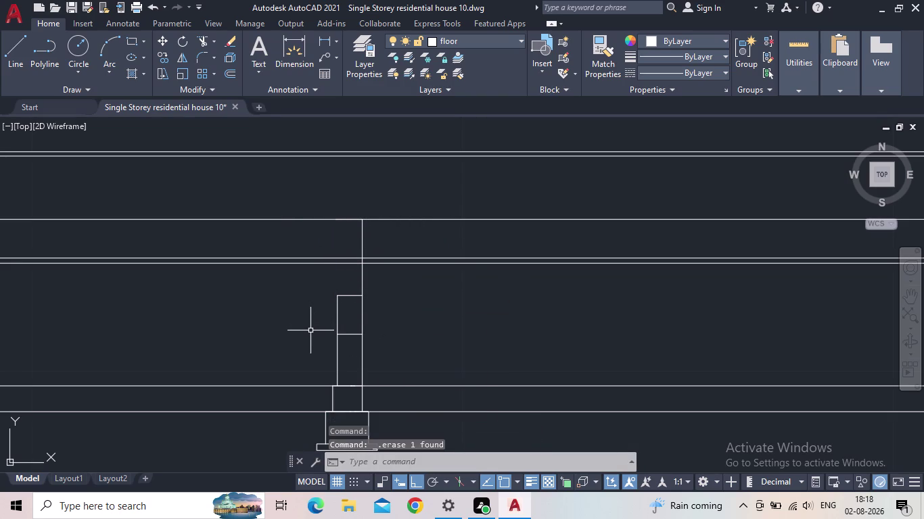
Redraw the wall's left face up to the upper construction line.
text(L)
key(space)
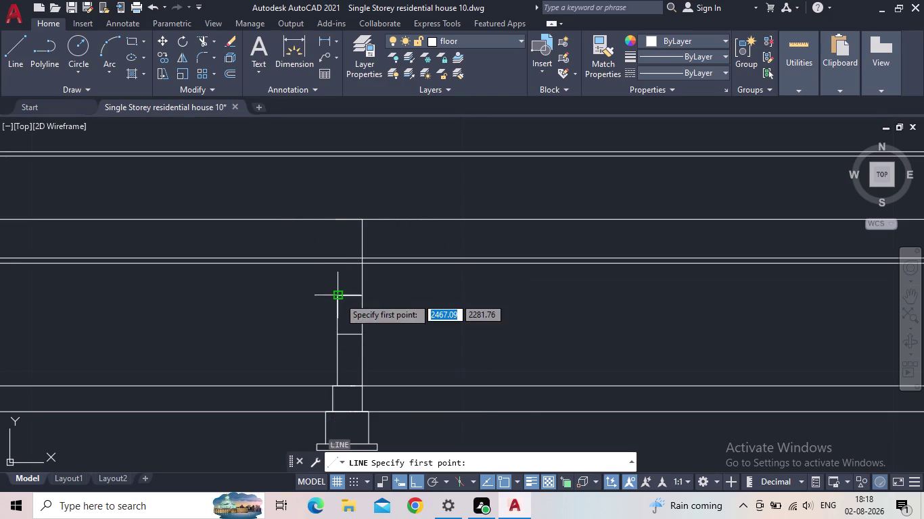
click(339, 297)
click(337, 221)
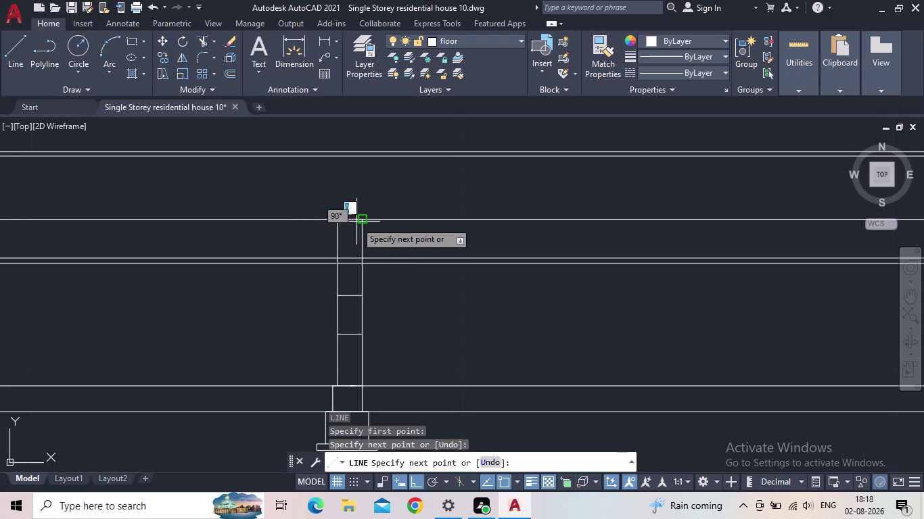
click(358, 221)
key(Escape)
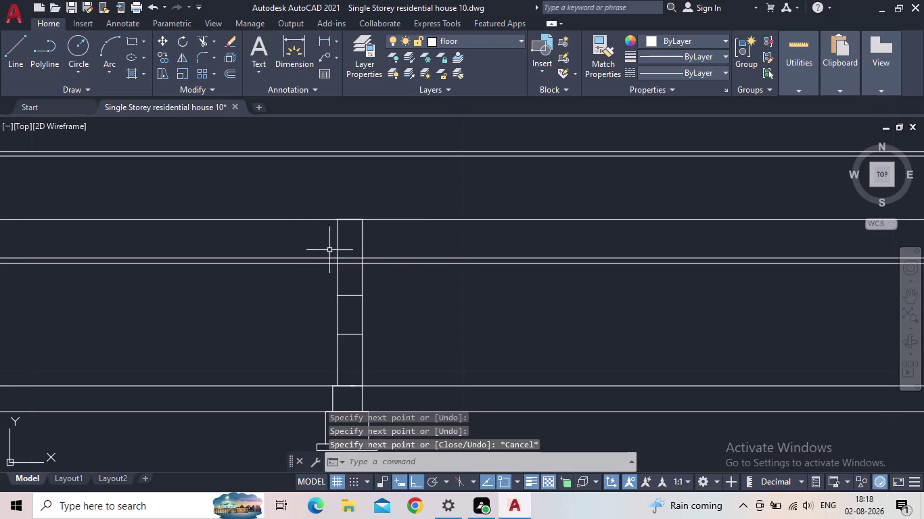
scroll(down, 3)
middle_drag(424, 331, 334, 346)
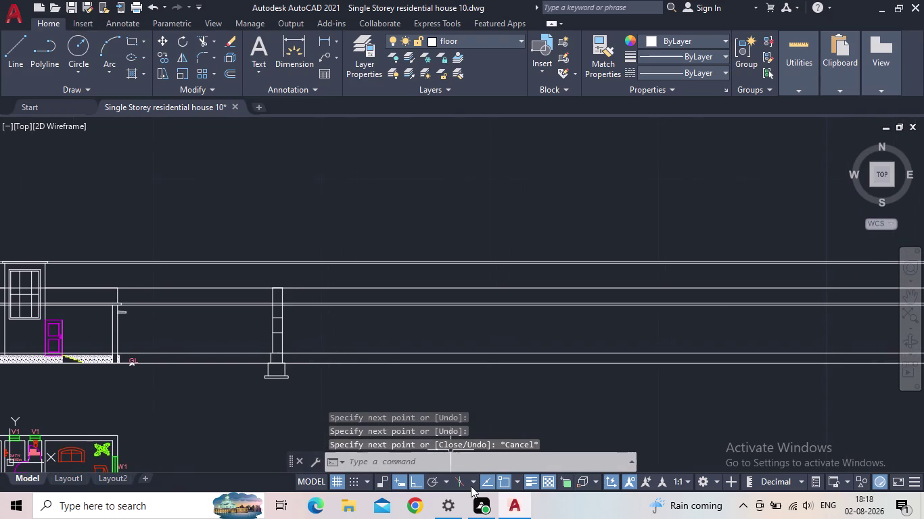